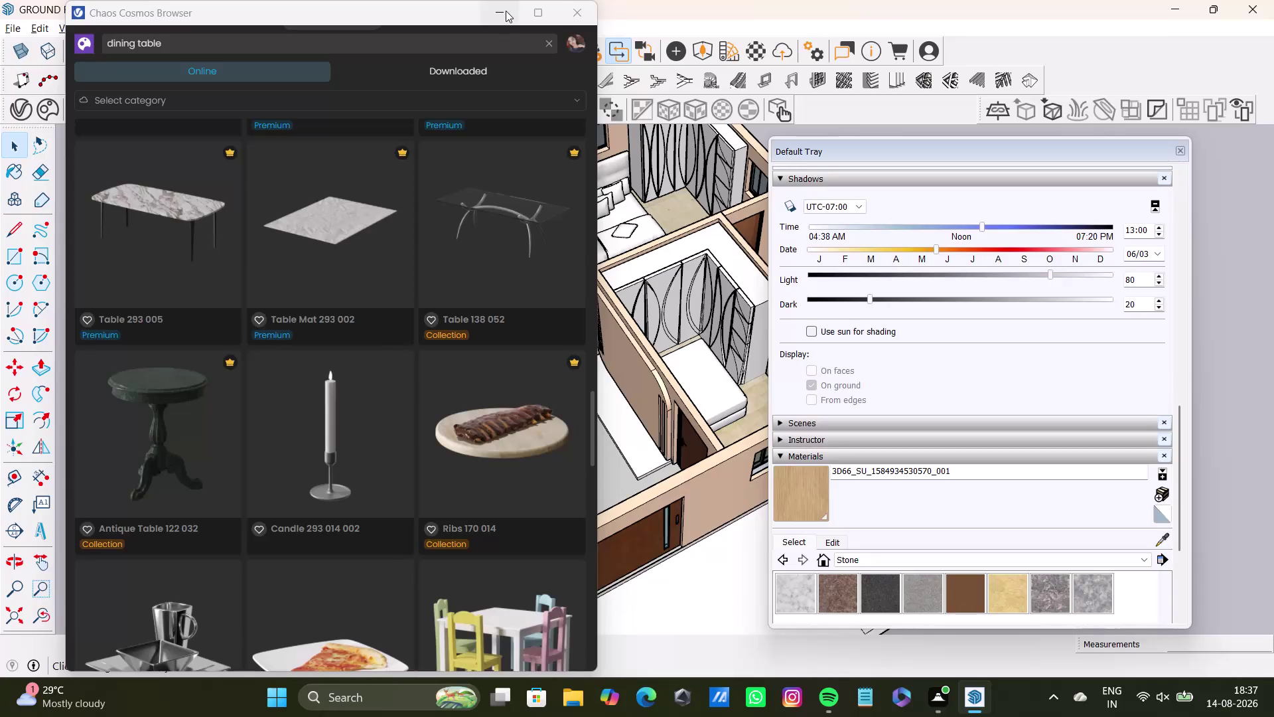
Import Component_1 from Downloads into the house model, accepting the version warning.
click(507, 13)
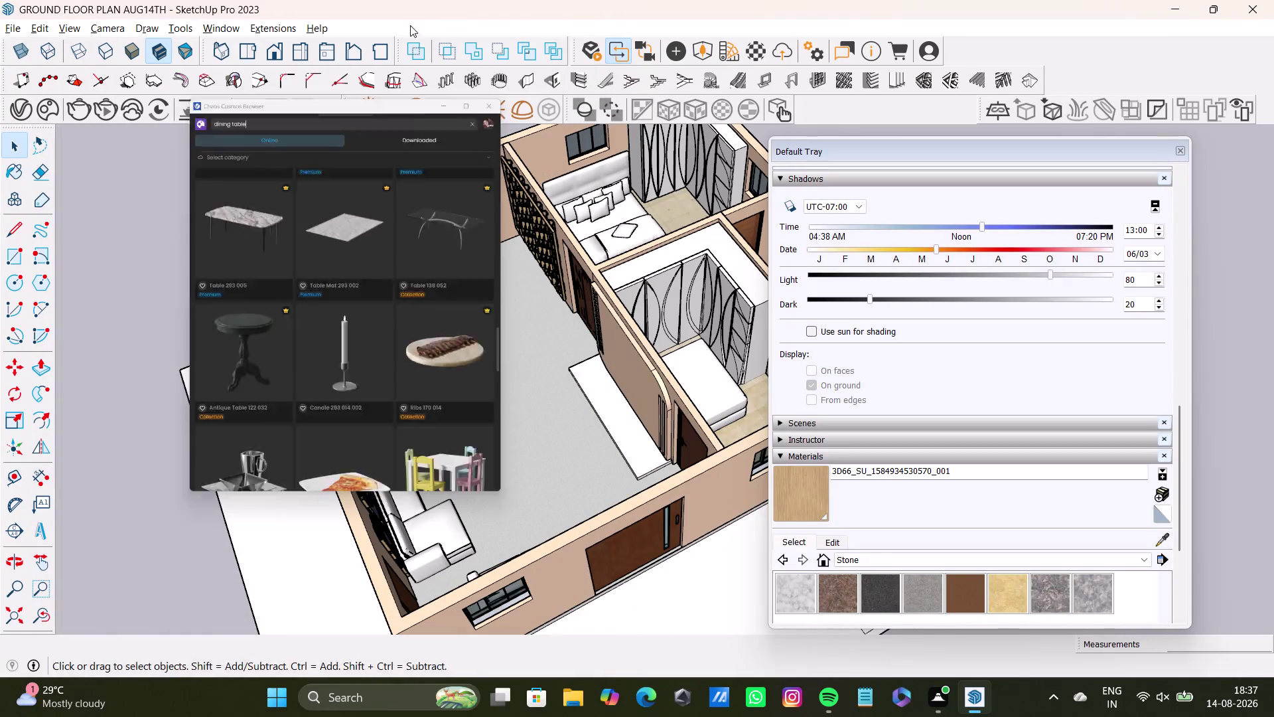
click(19, 30)
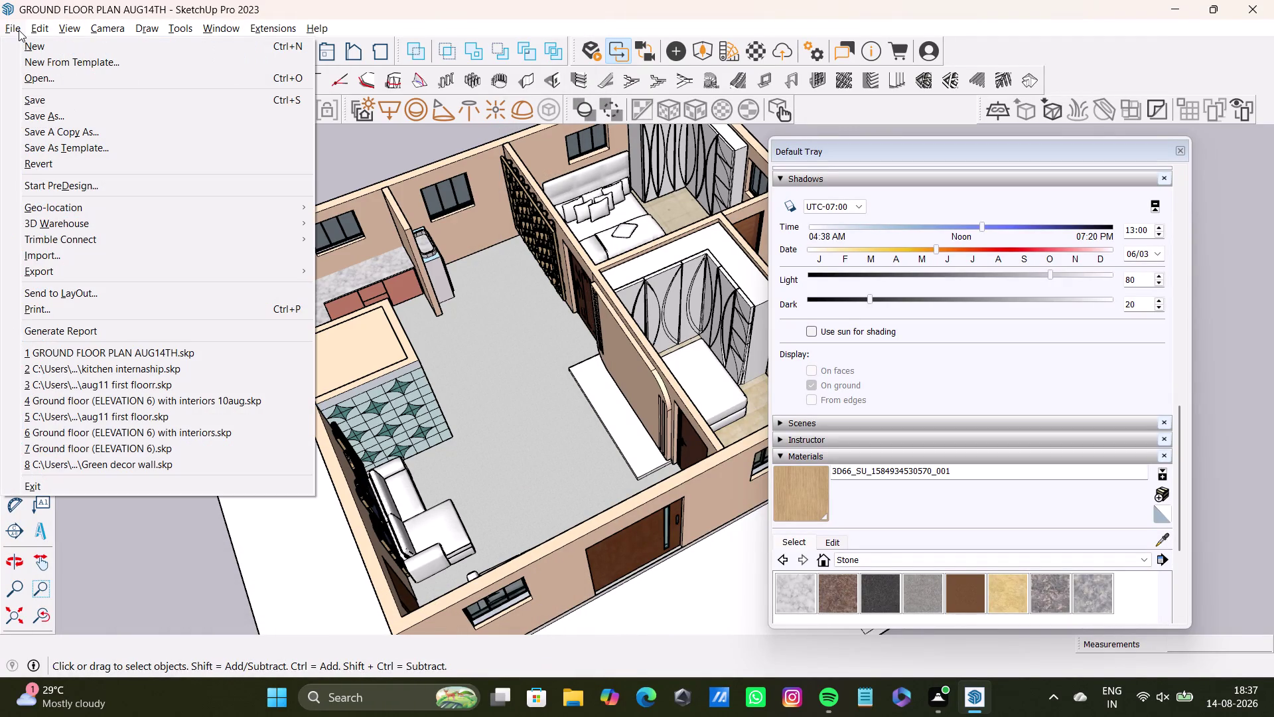
click(106, 256)
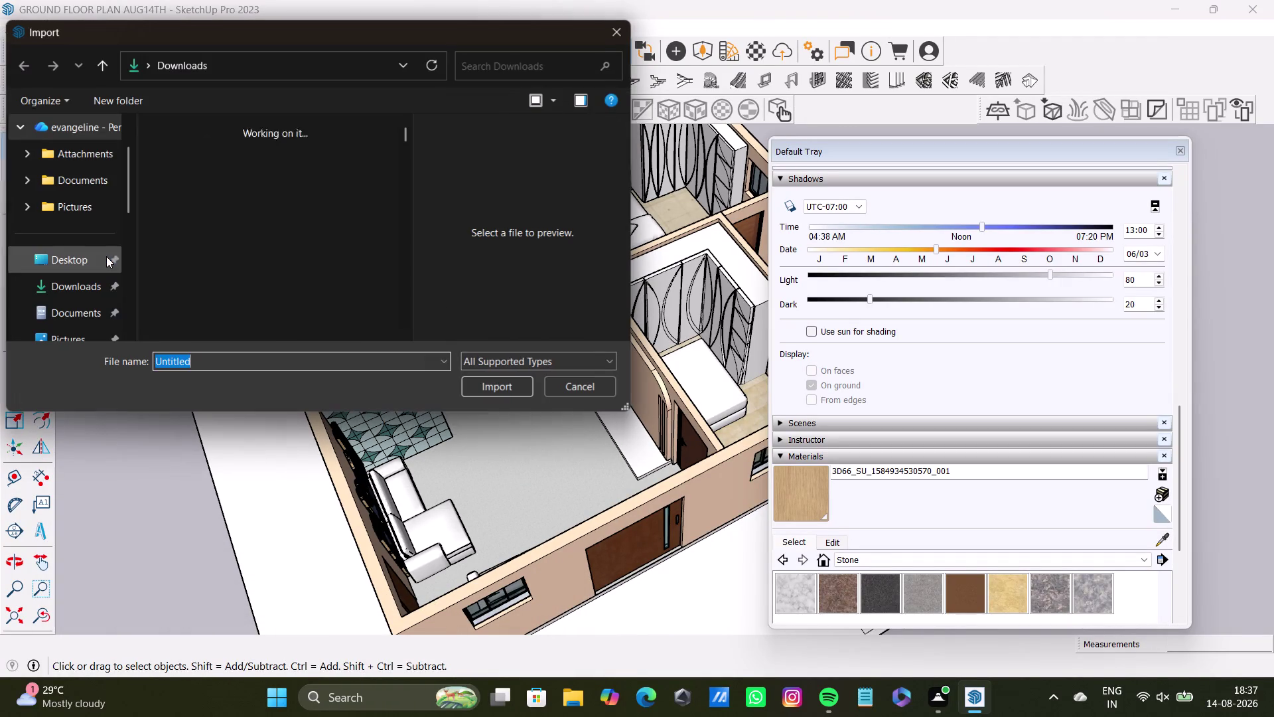
click(198, 205)
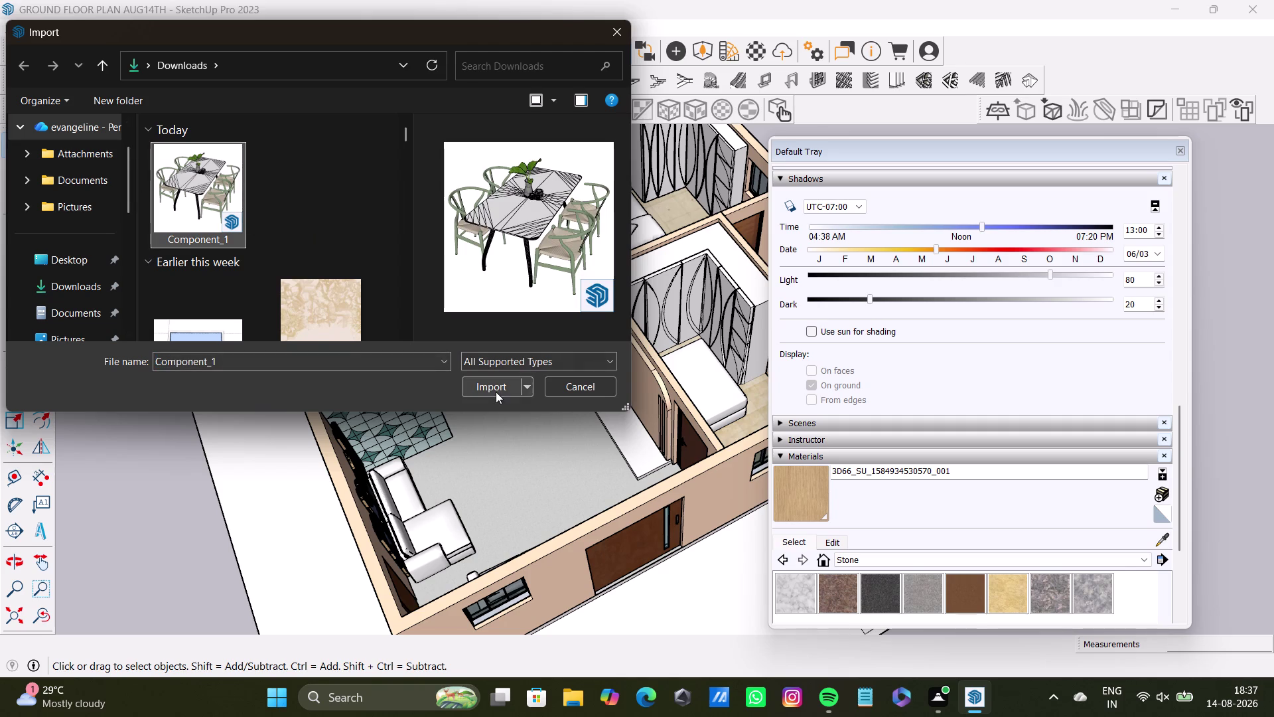
click(496, 391)
scroll(up, 3)
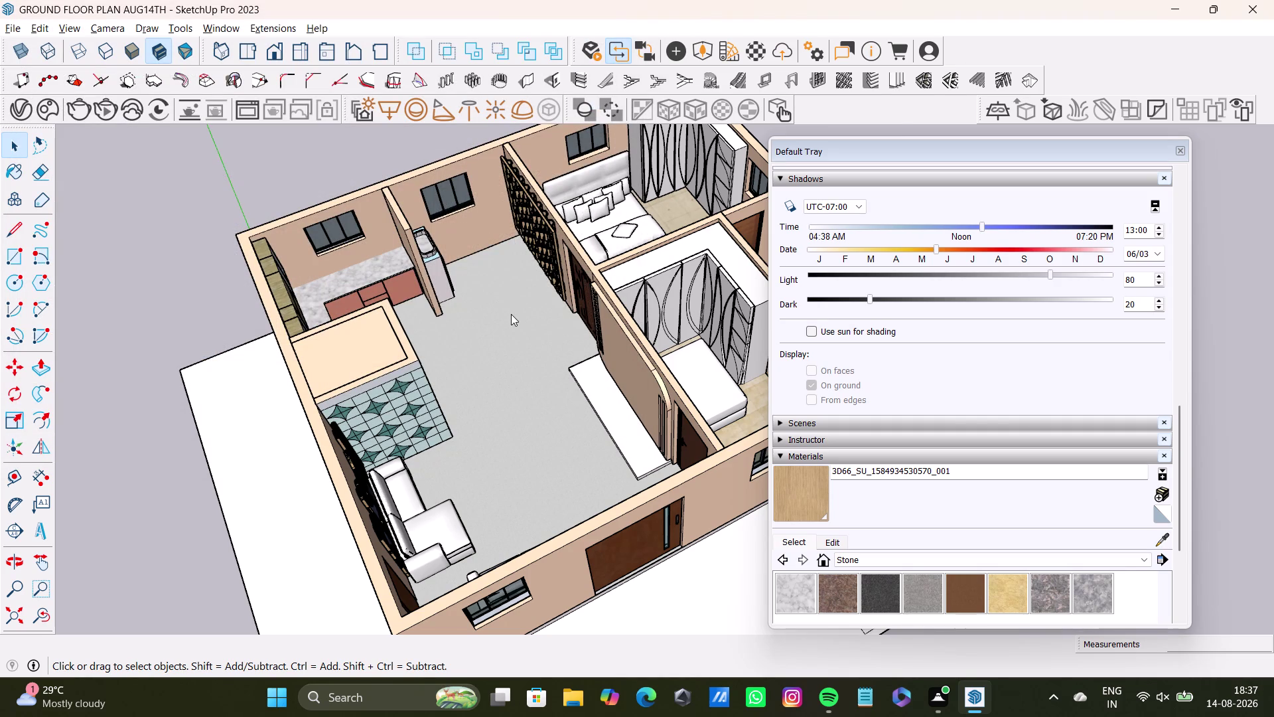
scroll(up, 3)
click(750, 397)
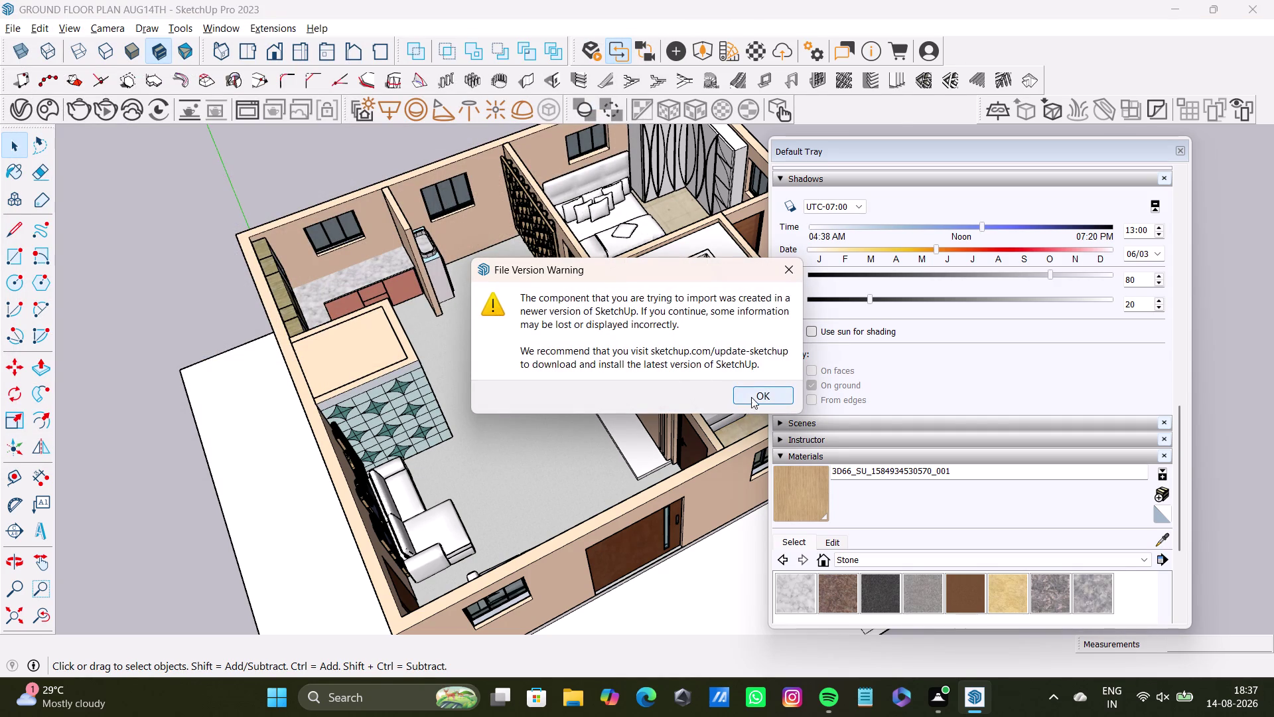
scroll(up, 3)
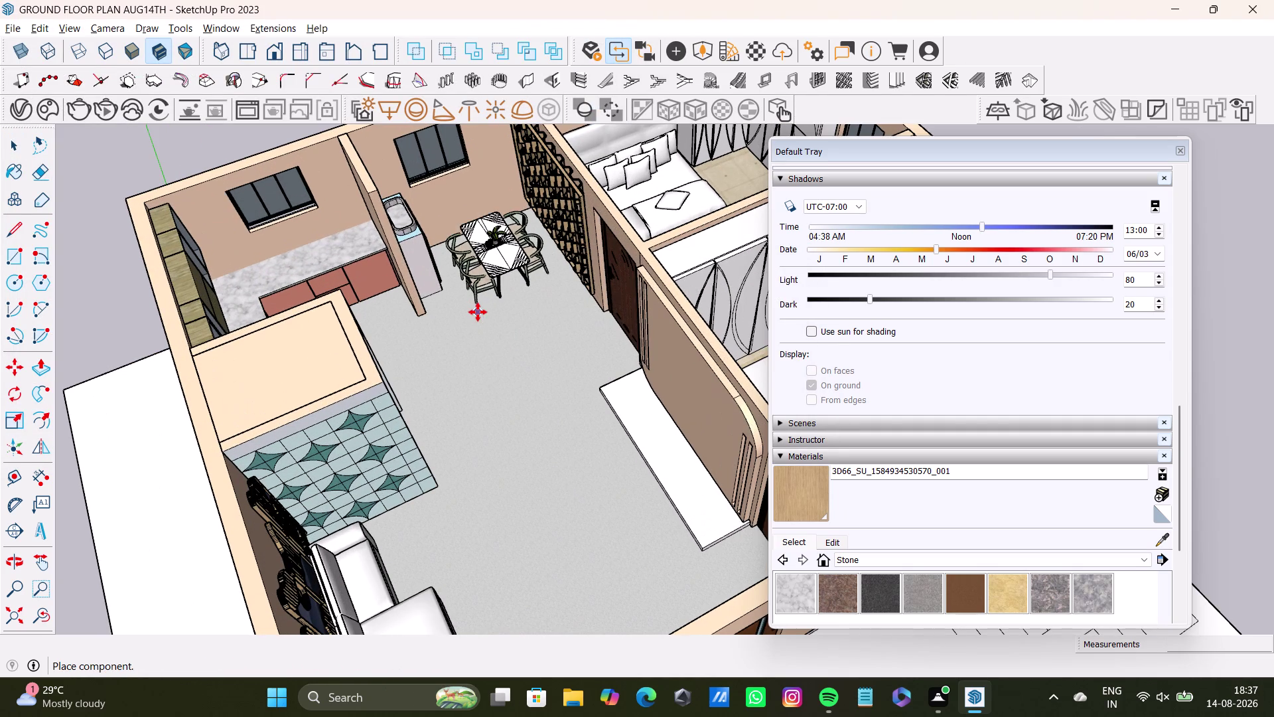
Drop the imported dining set onto the floor near the kitchen and orbit closer.
click(475, 308)
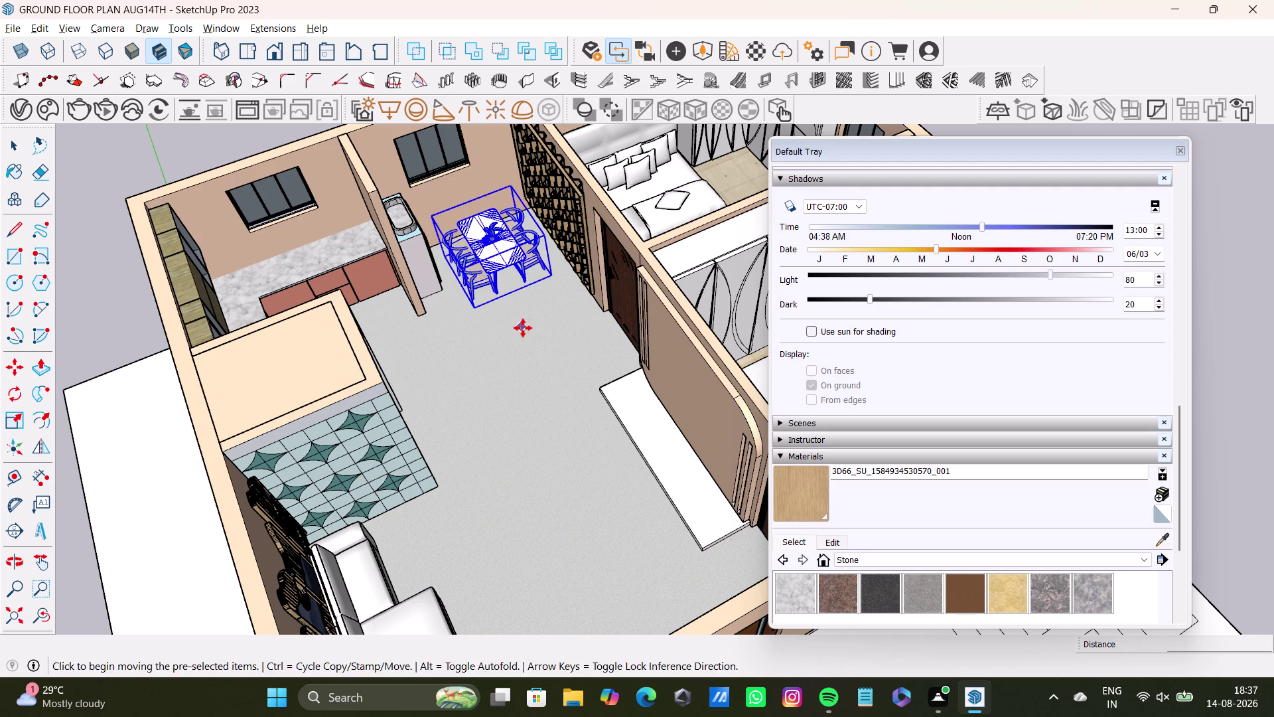
key(space)
scroll(down, 3)
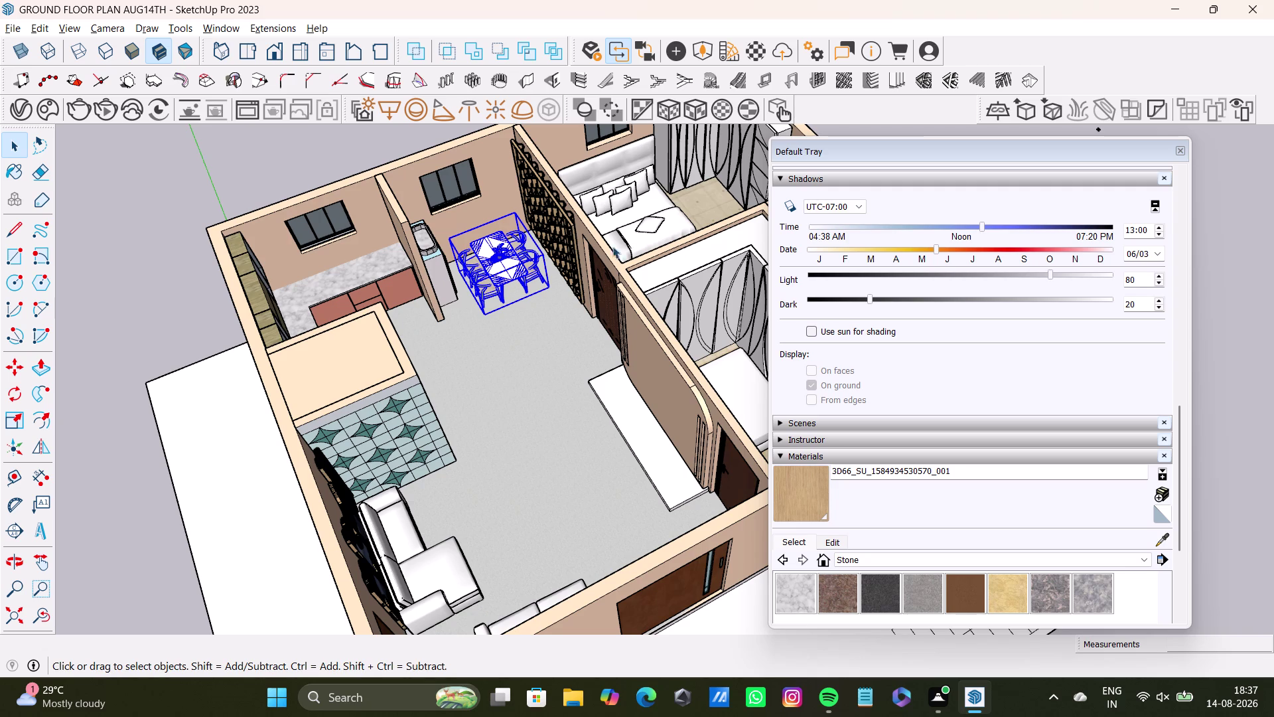
scroll(up, 3)
middle_drag(499, 293, 669, 224)
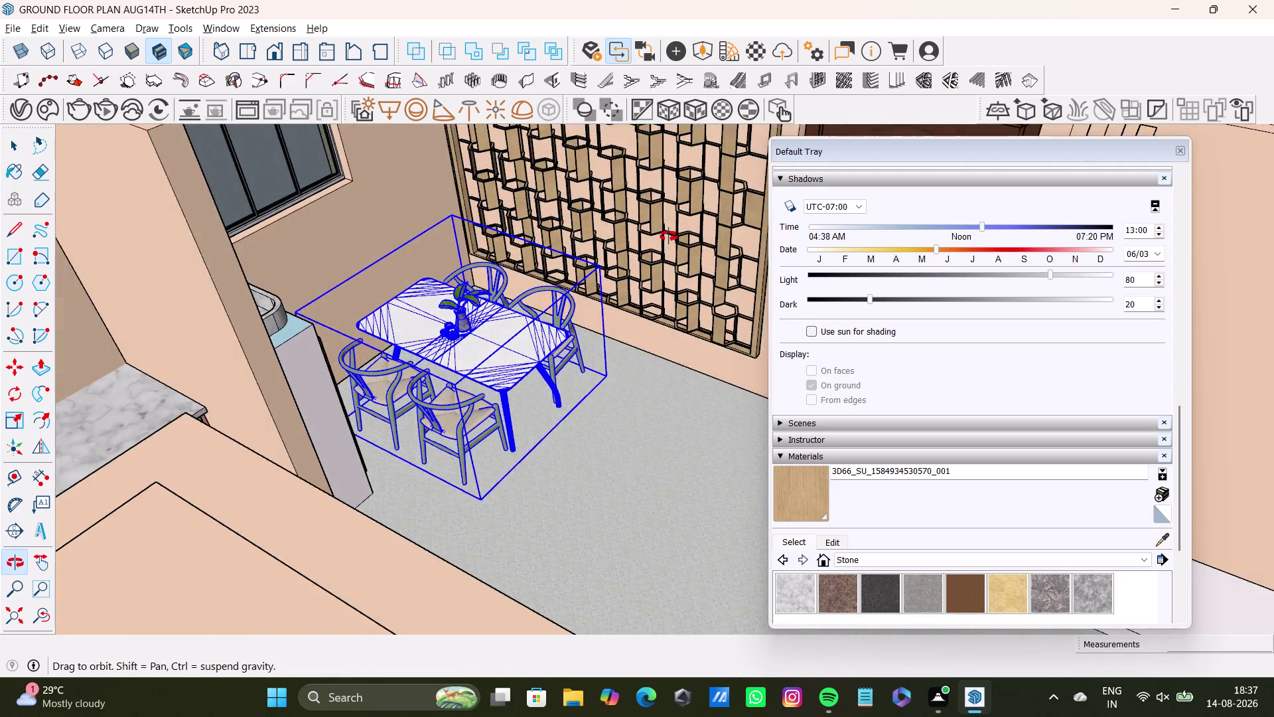
middle_drag(669, 224, 465, 202)
middle_drag(557, 267, 546, 318)
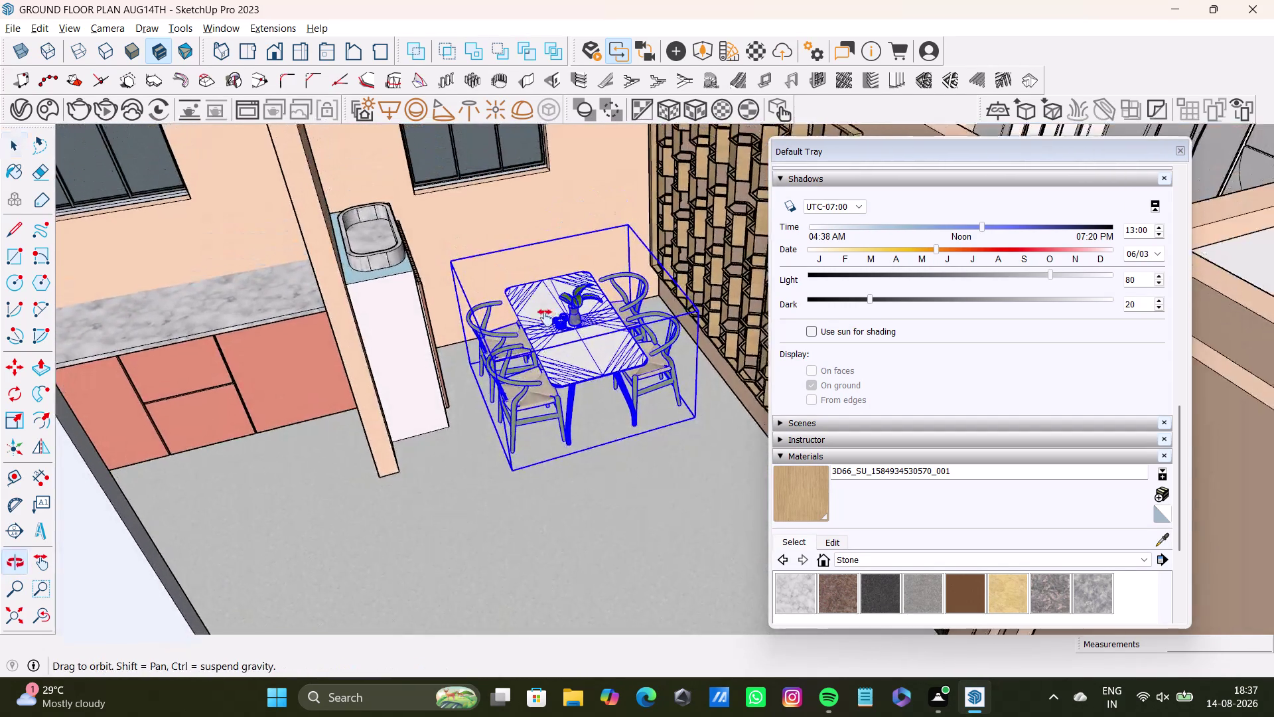
middle_drag(546, 318, 479, 357)
middle_drag(507, 399, 595, 428)
Move the dining set into the corner beside the partition and kitchen counter.
key(m)
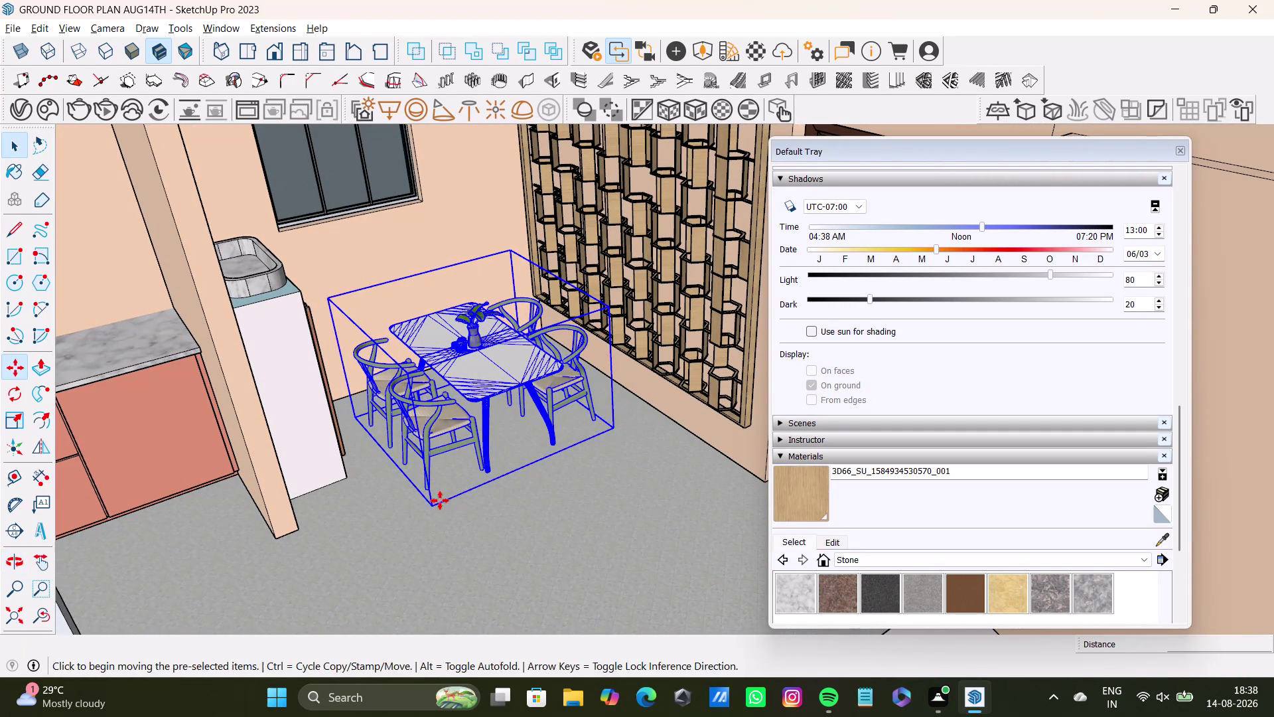
click(433, 504)
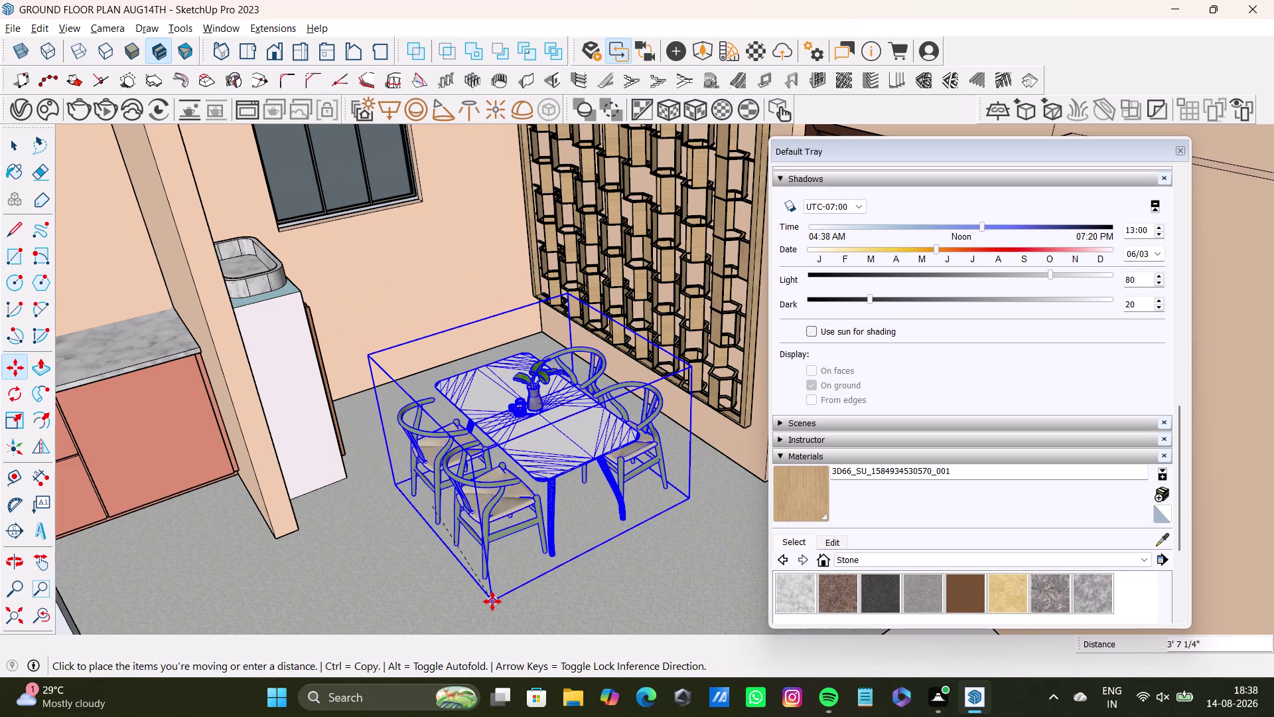
click(493, 601)
middle_drag(550, 555, 516, 432)
middle_drag(516, 432, 556, 540)
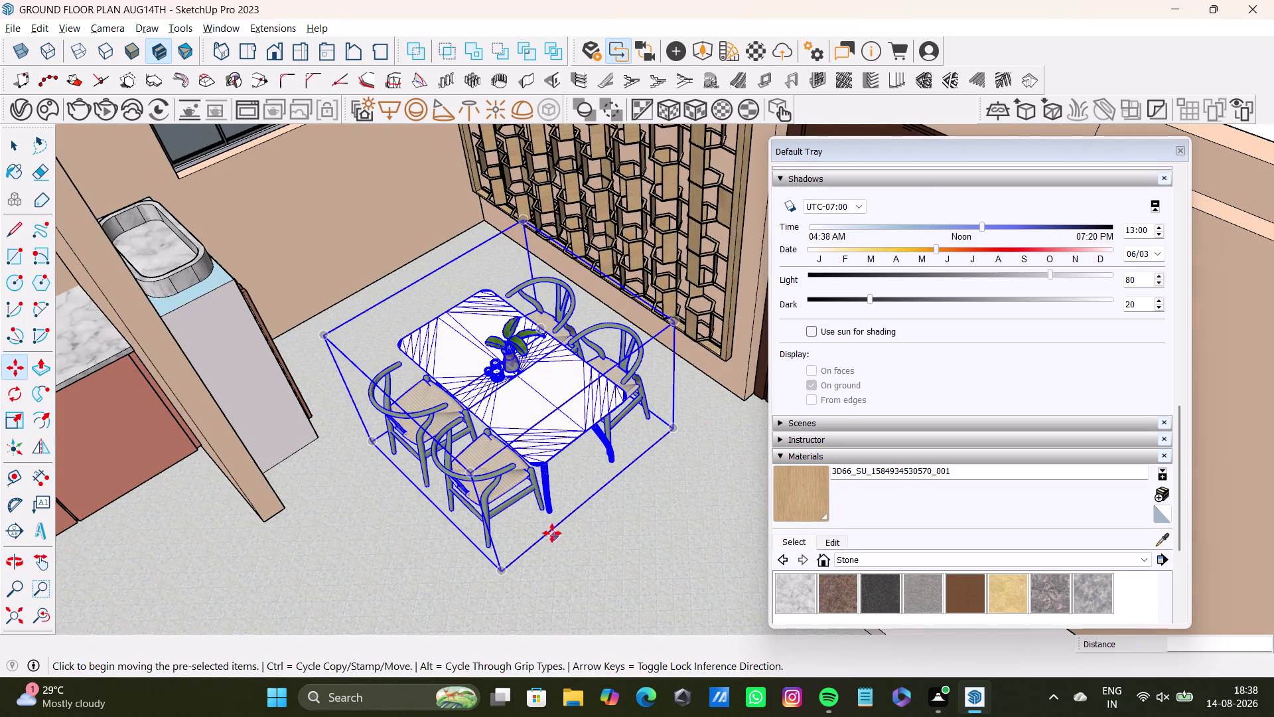
Scale the dining set up to about 1.40 and make it taller.
key(s)
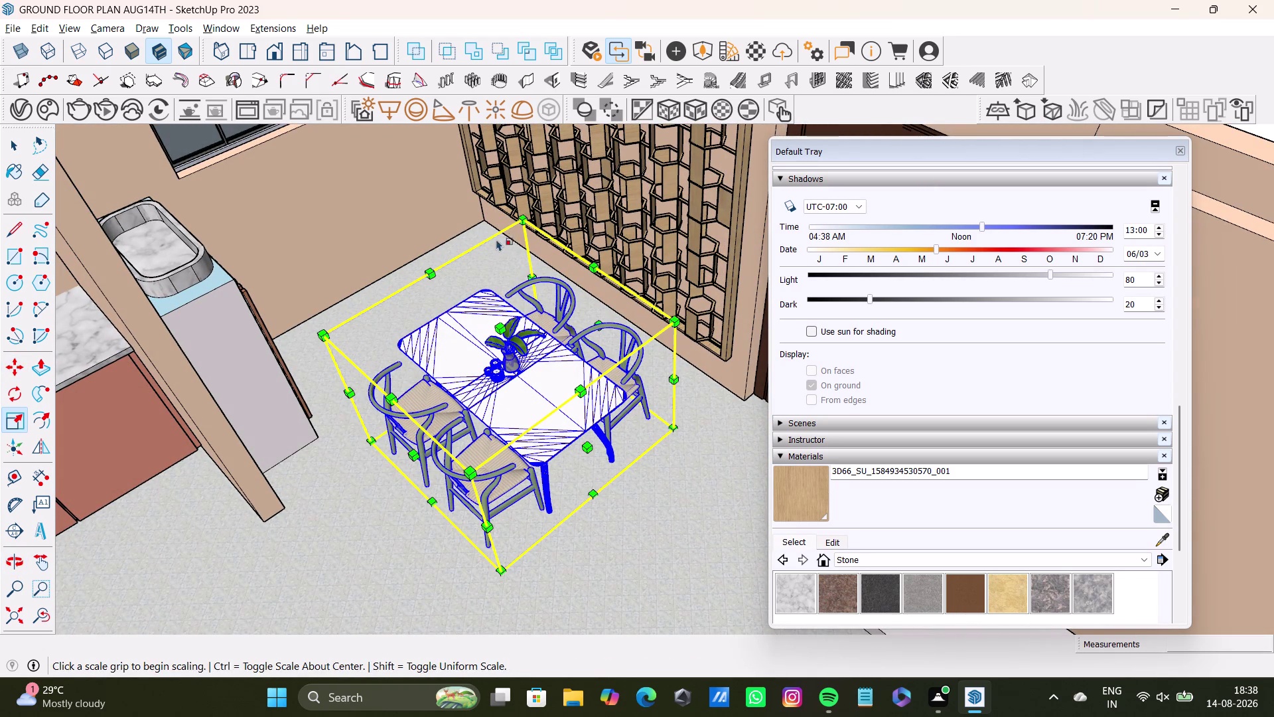
drag(520, 216, 470, 110)
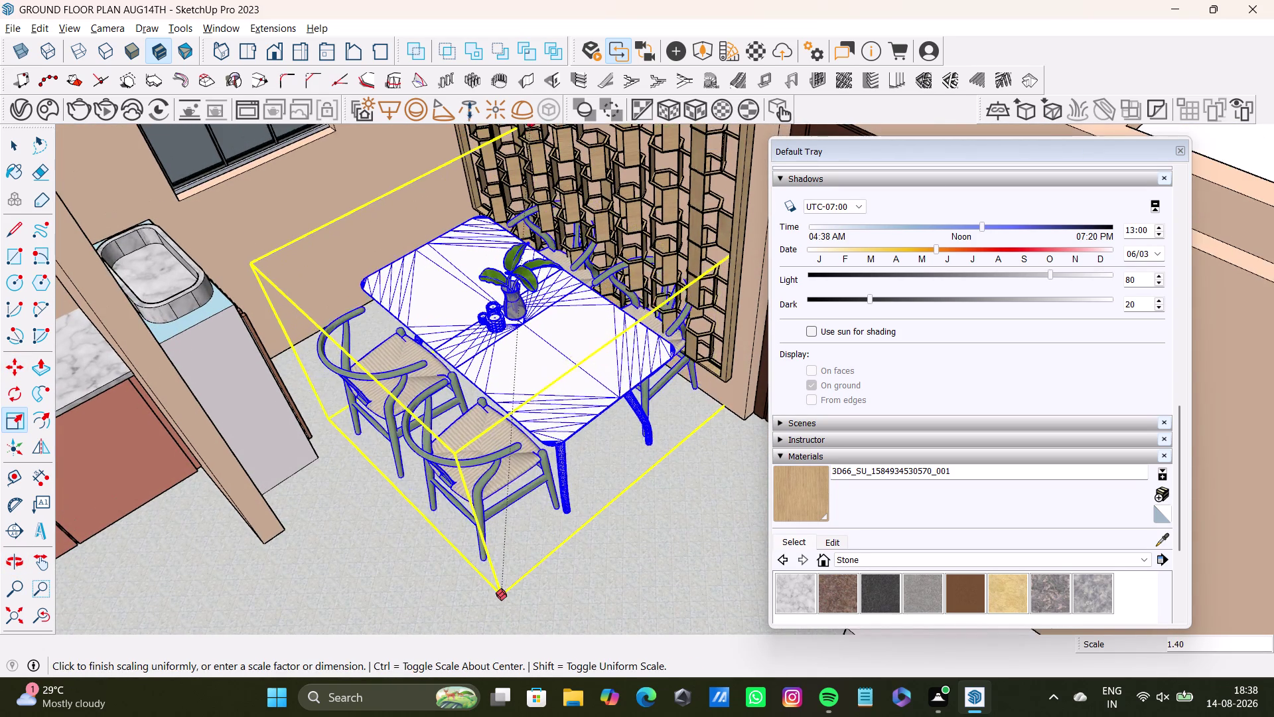
drag(470, 110, 465, 258)
drag(499, 405, 489, 362)
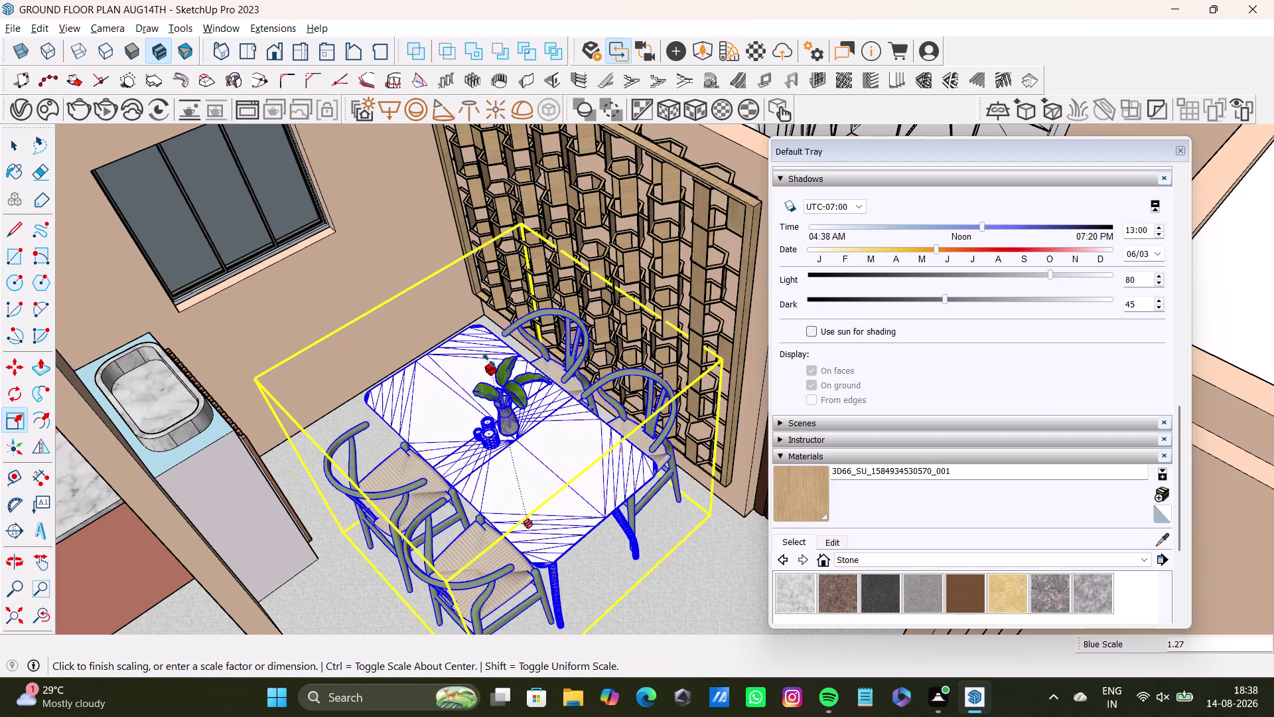
drag(489, 362, 483, 345)
Orbit to the side of the dining set and stretch it wider.
middle_drag(492, 409, 367, 305)
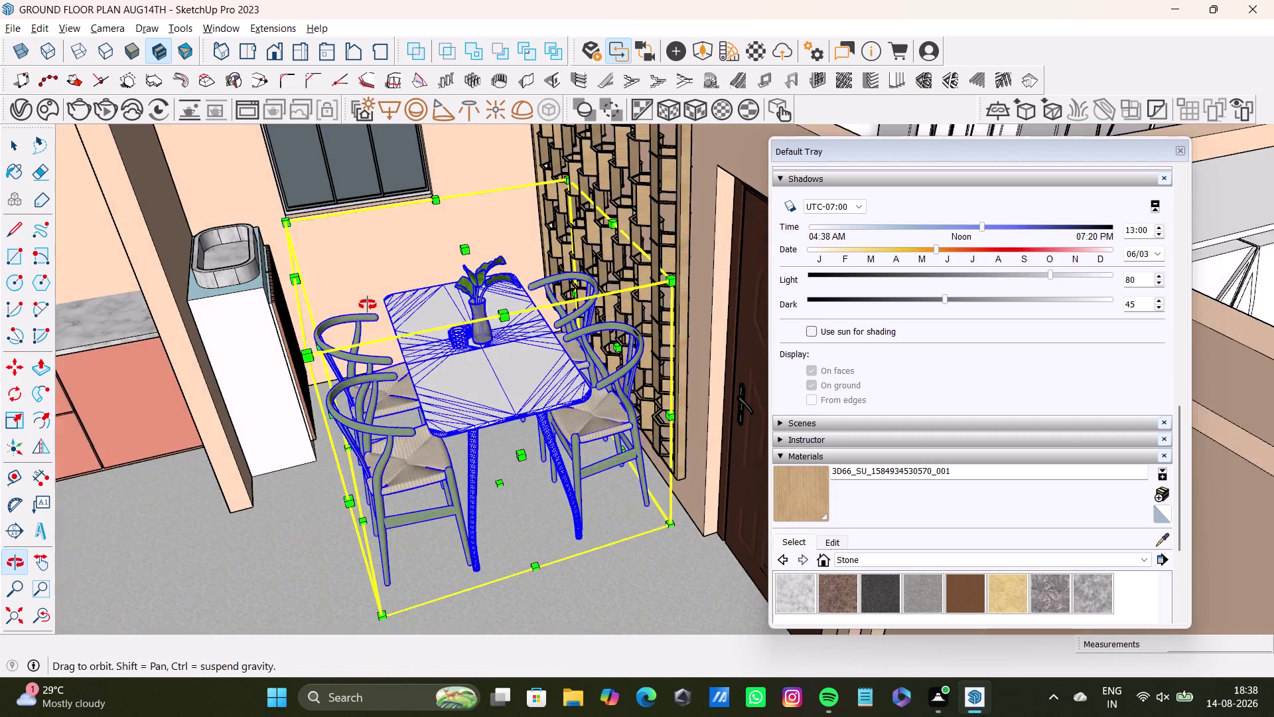
middle_drag(368, 305, 695, 458)
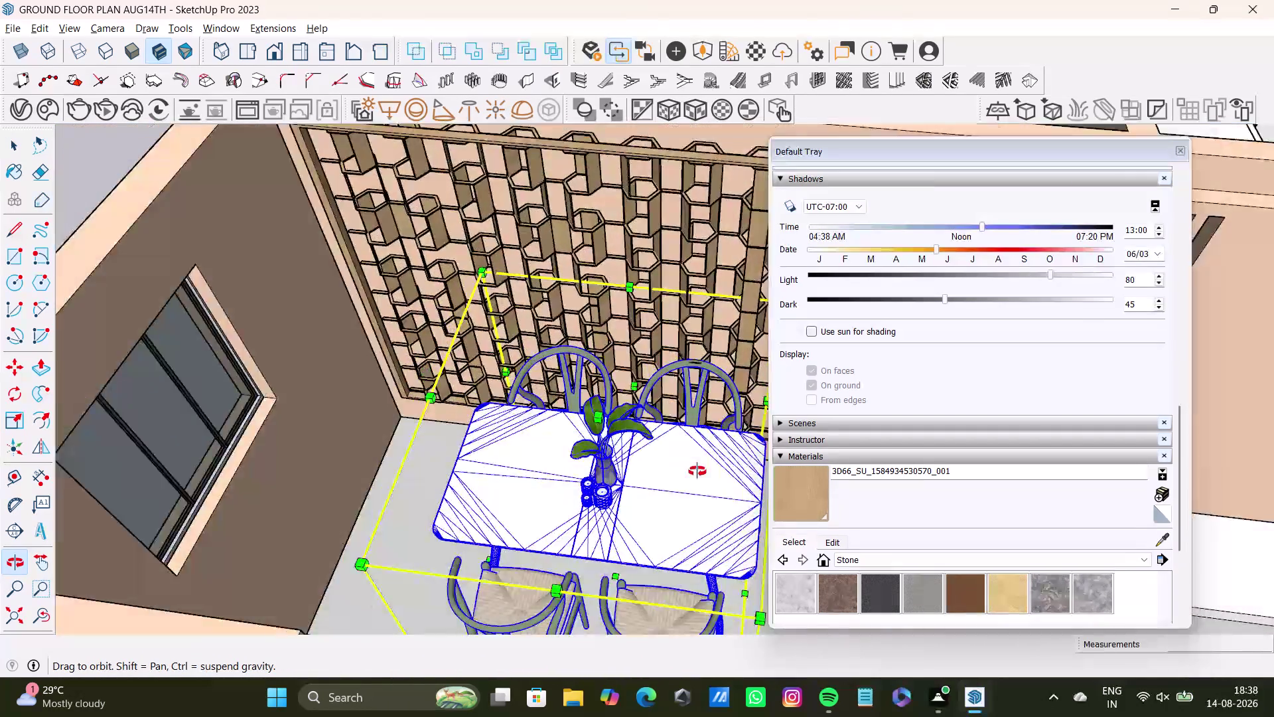
middle_drag(695, 458, 697, 478)
middle_drag(648, 501, 597, 393)
middle_drag(588, 444, 699, 447)
middle_drag(551, 489, 557, 479)
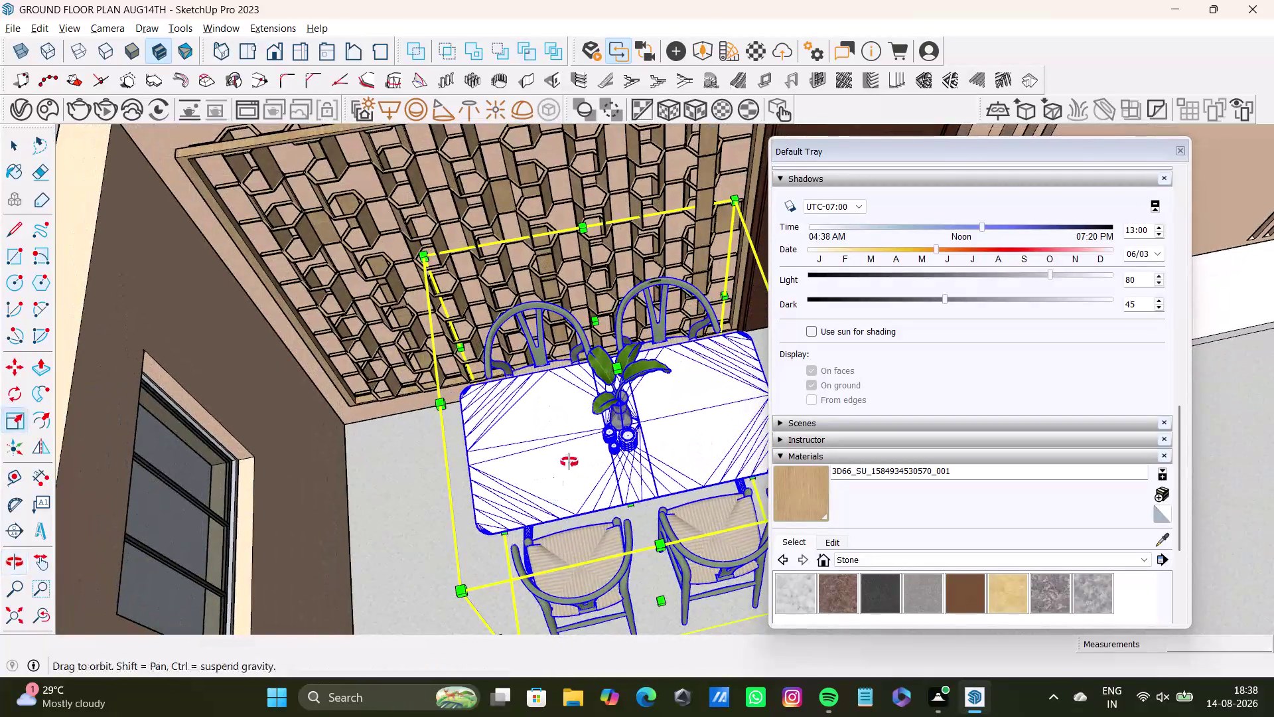
middle_drag(557, 479, 609, 413)
middle_drag(534, 420, 633, 427)
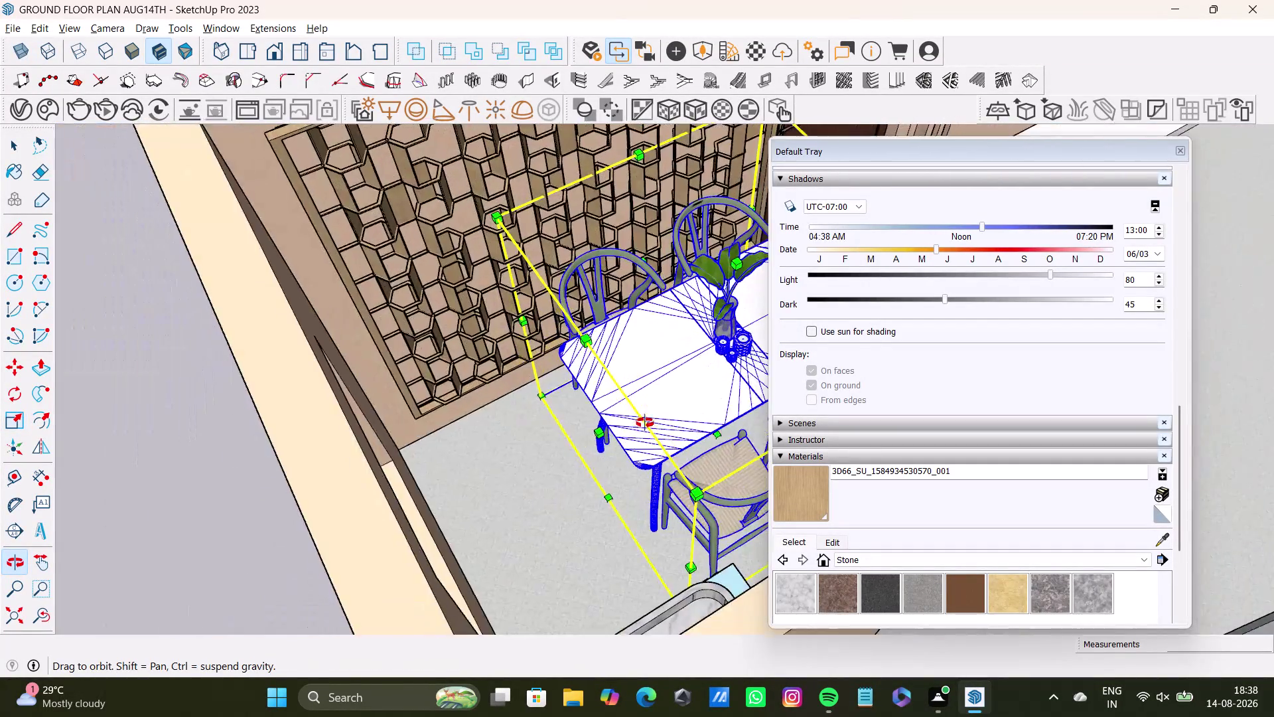
middle_drag(633, 426, 661, 414)
drag(635, 420, 605, 430)
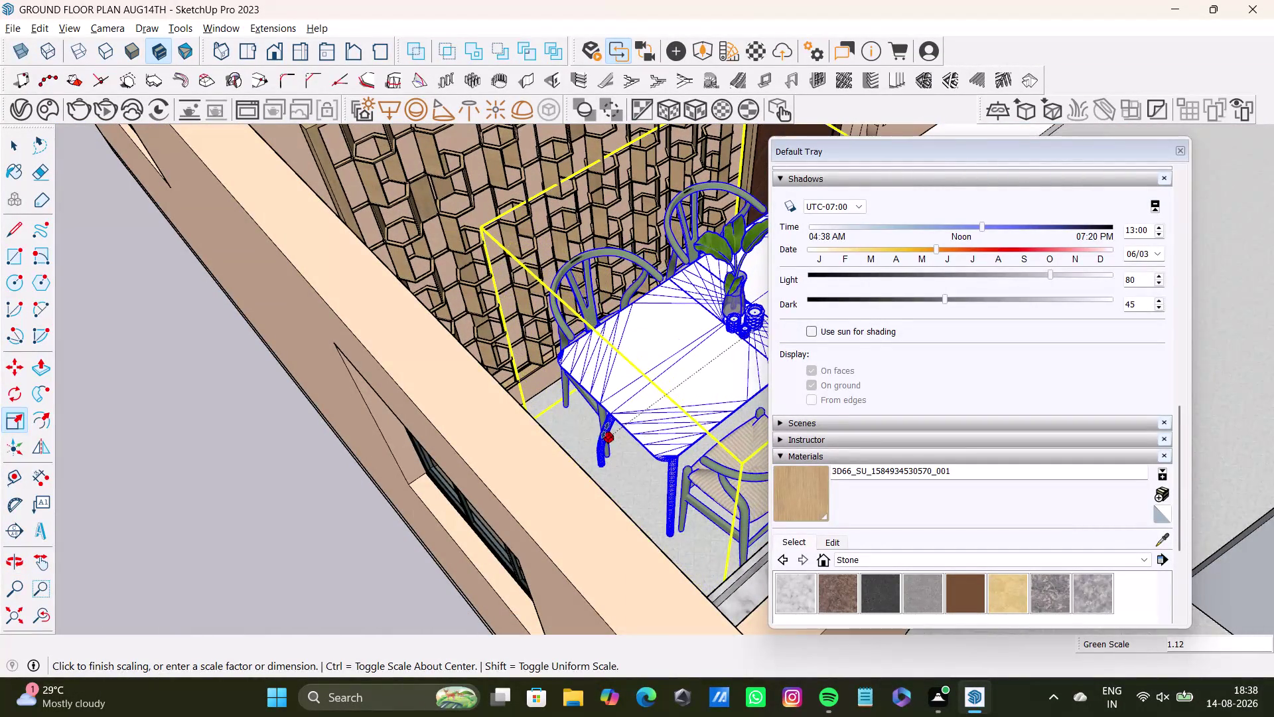
Move the dining set into its final spot beside the partition and counter, then deselect.
middle_drag(617, 423, 343, 490)
middle_drag(447, 462, 191, 522)
middle_drag(319, 414, 240, 572)
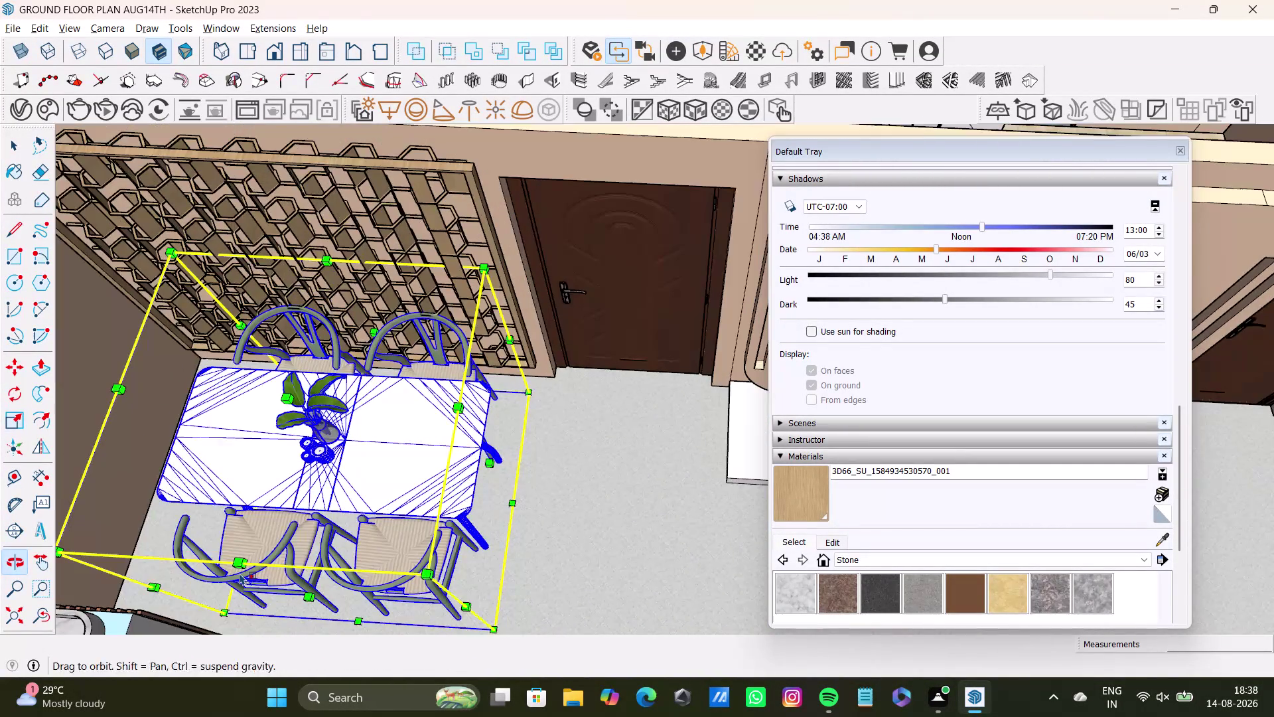
middle_drag(465, 537, 269, 531)
key(m)
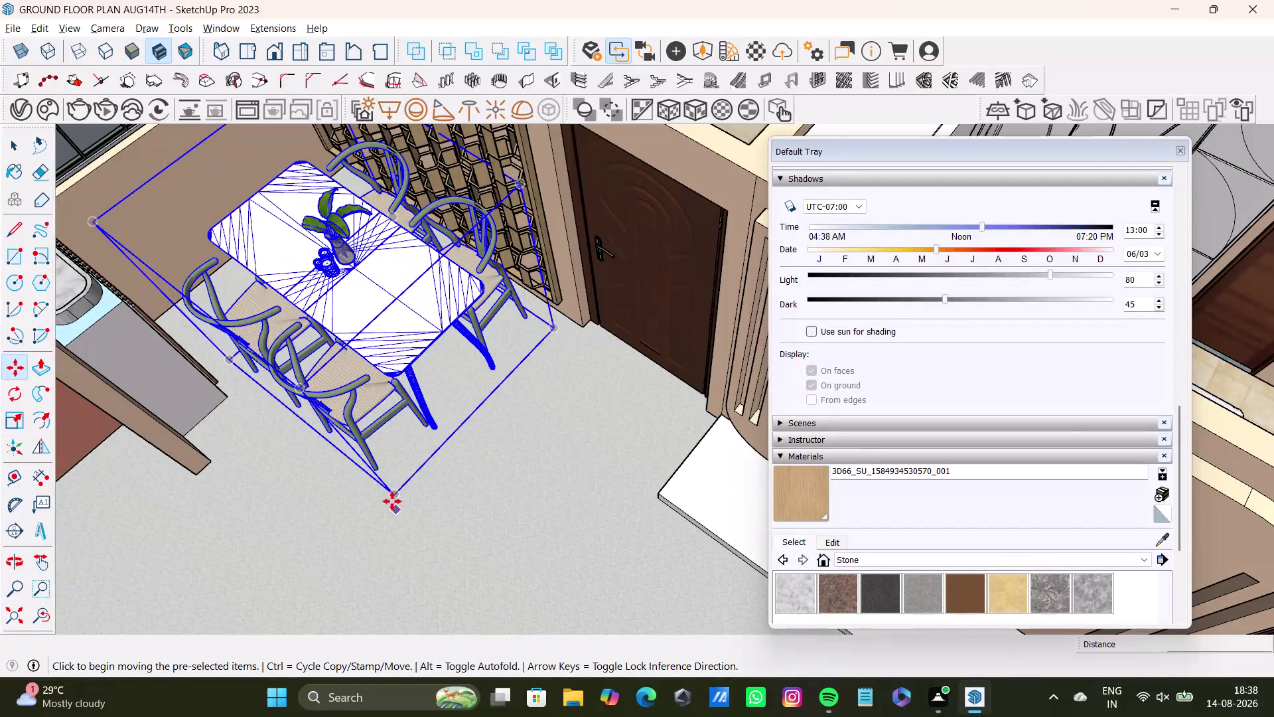
click(393, 497)
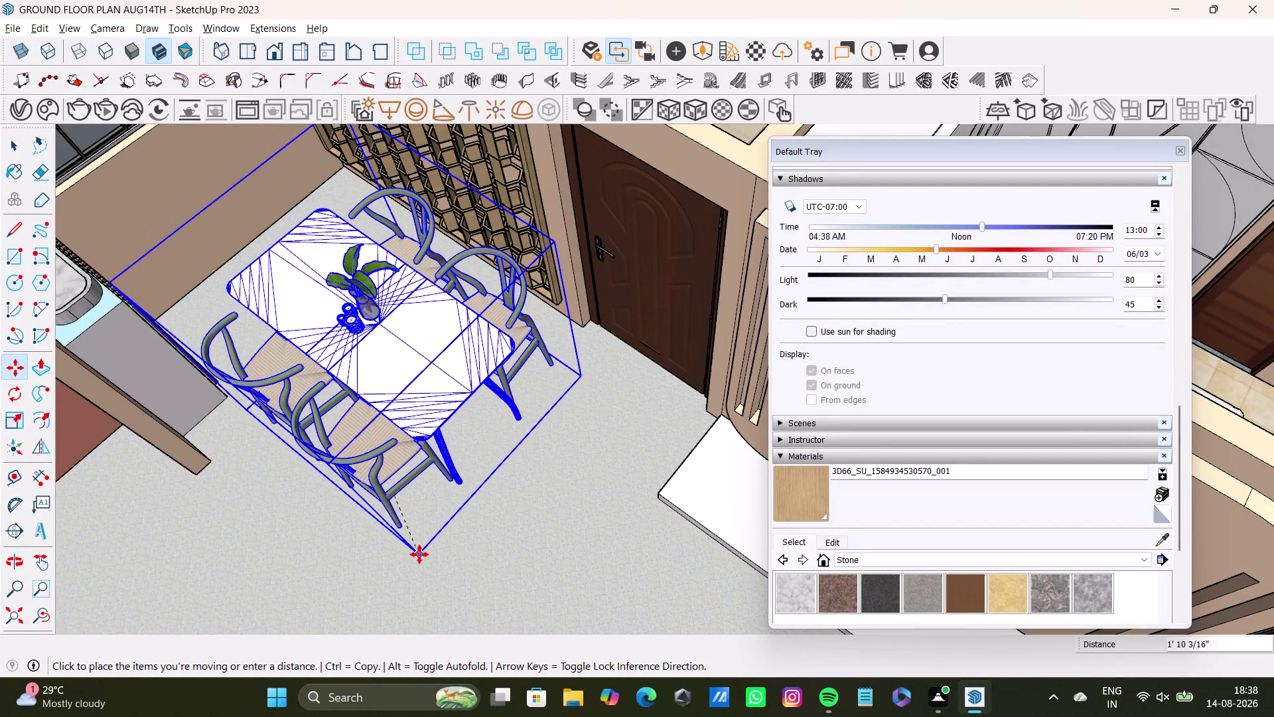
click(414, 544)
key(space)
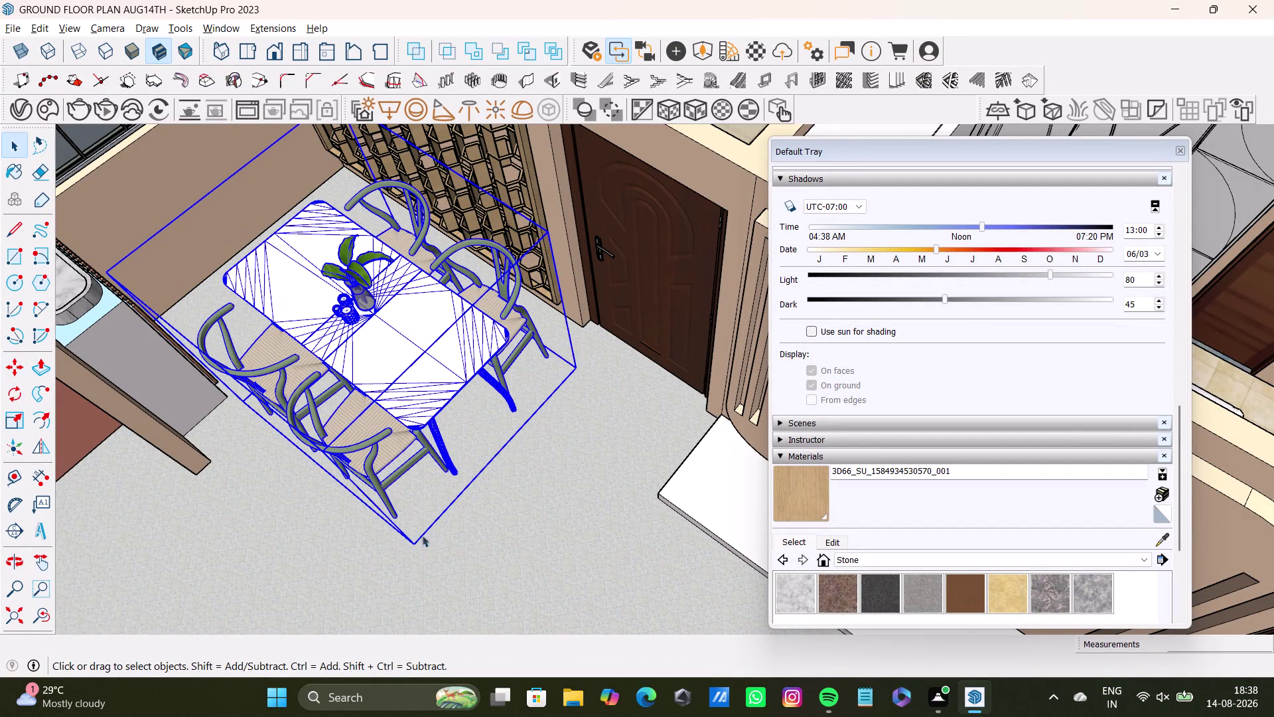
click(529, 536)
scroll(down, 3)
Orbit over the dining area and select the dining table set.
middle_drag(499, 521, 390, 356)
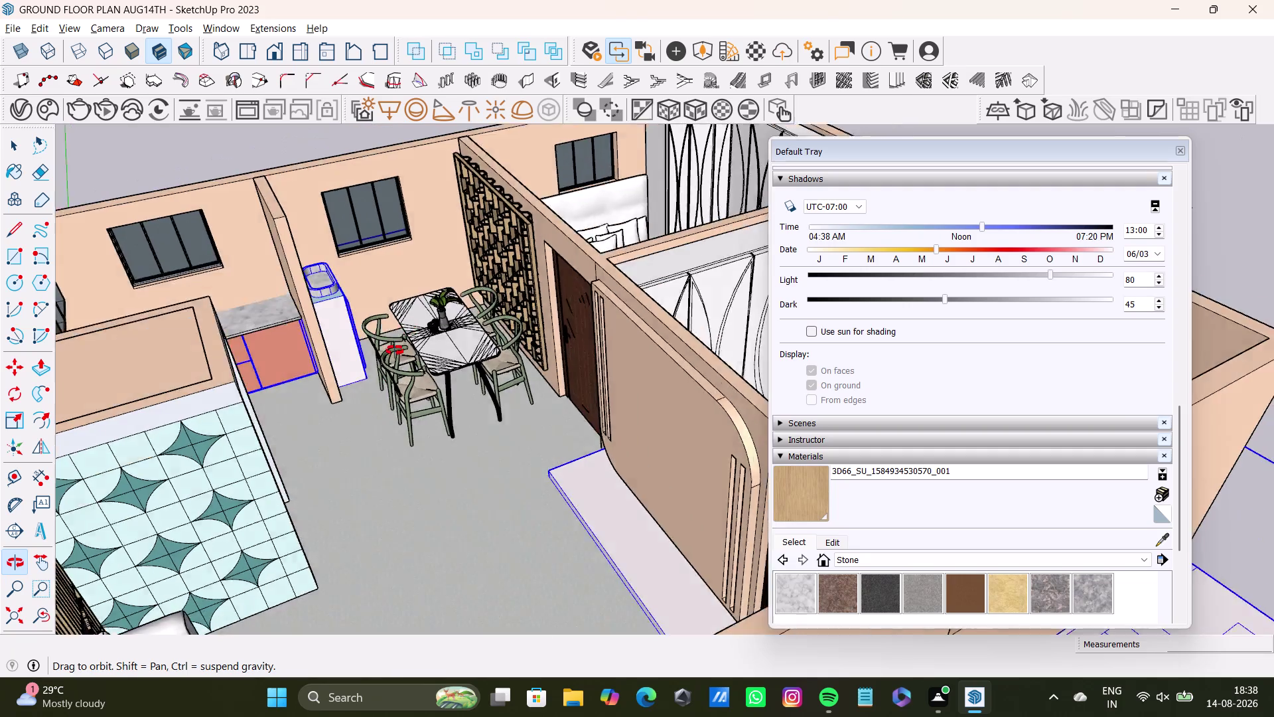
middle_drag(390, 356, 416, 332)
middle_drag(445, 409, 606, 434)
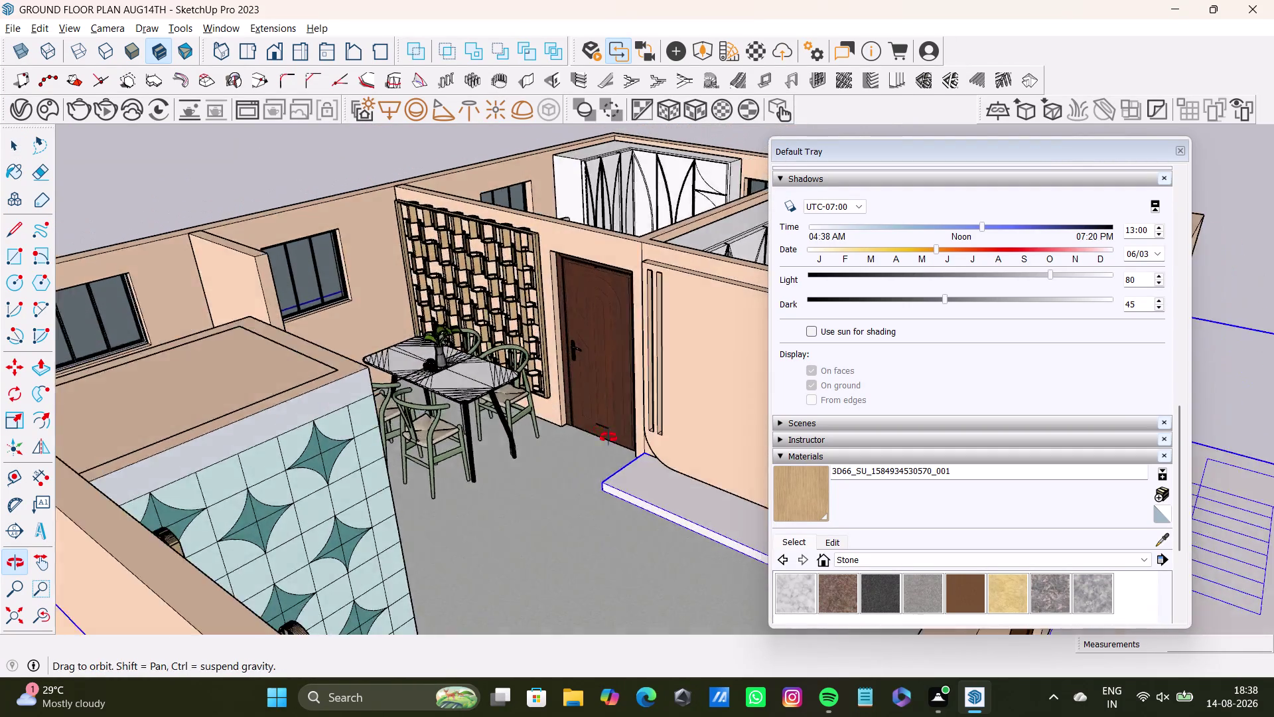
middle_drag(607, 434, 649, 510)
middle_drag(534, 502, 487, 510)
click(232, 236)
key(space)
click(233, 236)
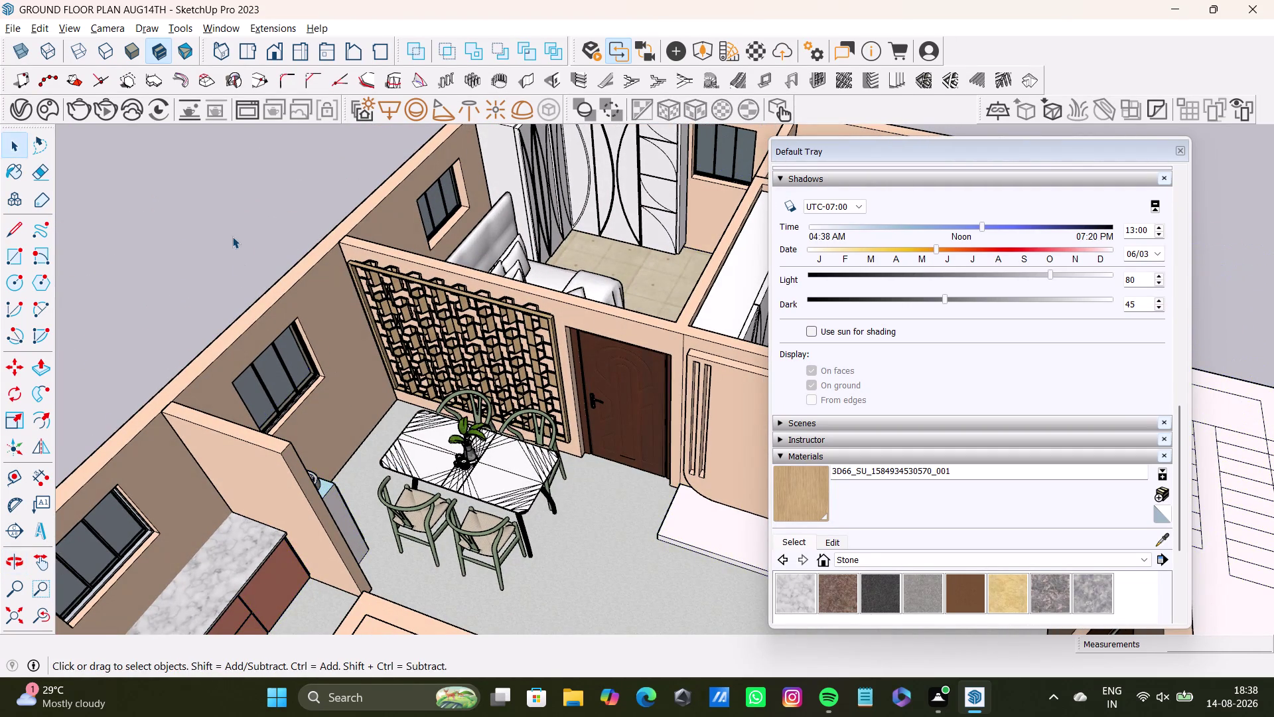
middle_drag(427, 438, 680, 462)
scroll(down, 3)
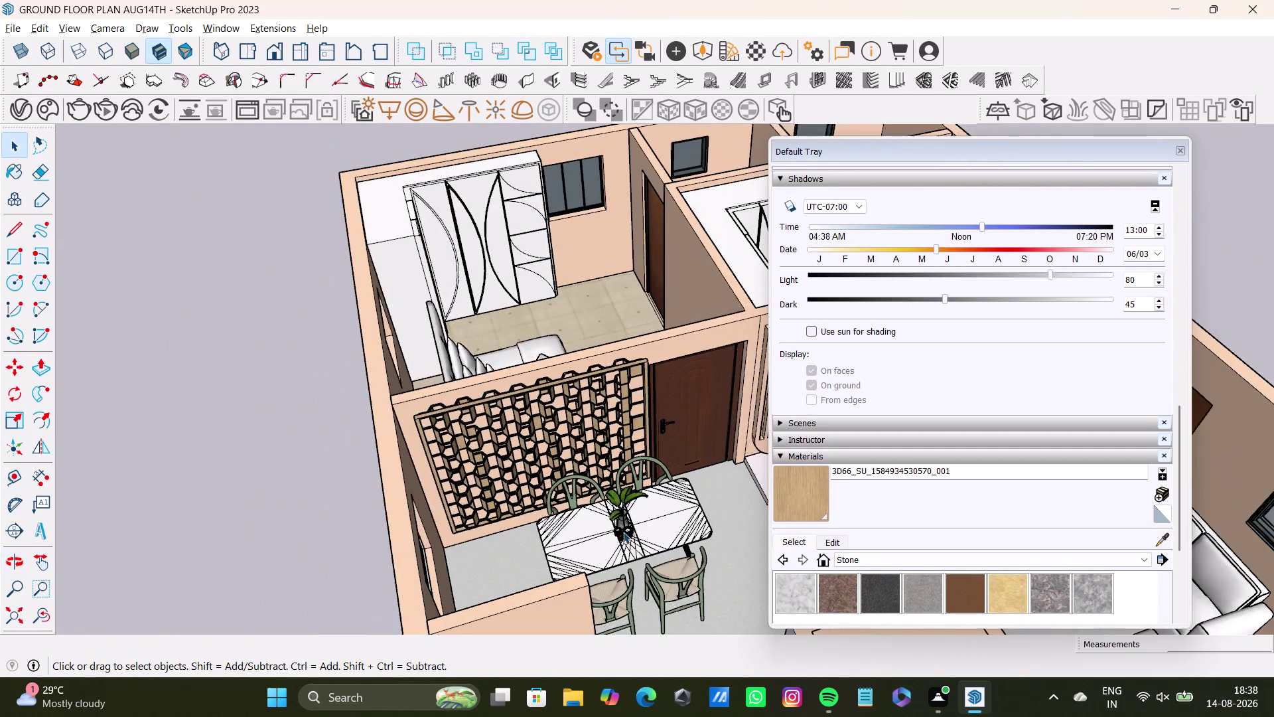
middle_drag(623, 532, 464, 505)
middle_drag(451, 513, 612, 522)
middle_drag(597, 531, 595, 444)
middle_drag(593, 536, 661, 511)
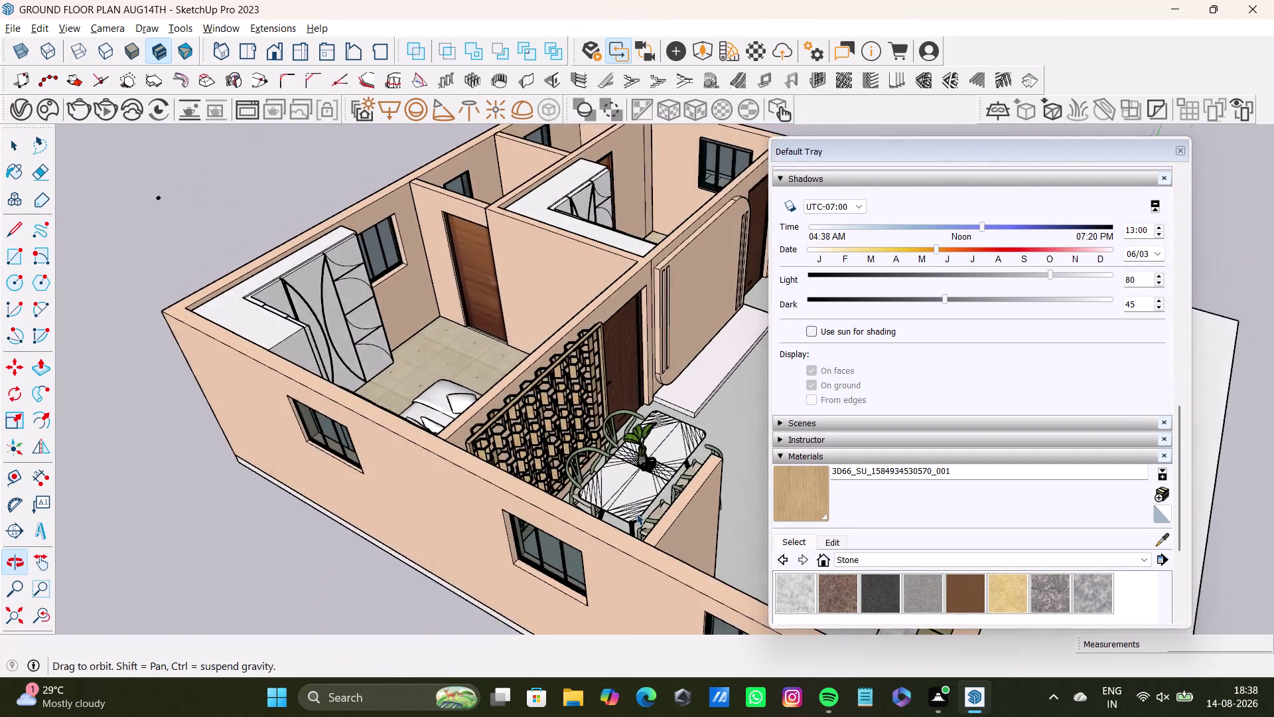
scroll(up, 3)
middle_drag(629, 508, 540, 575)
scroll(up, 3)
middle_drag(551, 514, 576, 466)
Stretch the dining table set to Green Scale 1.06.
key(s)
key(s)
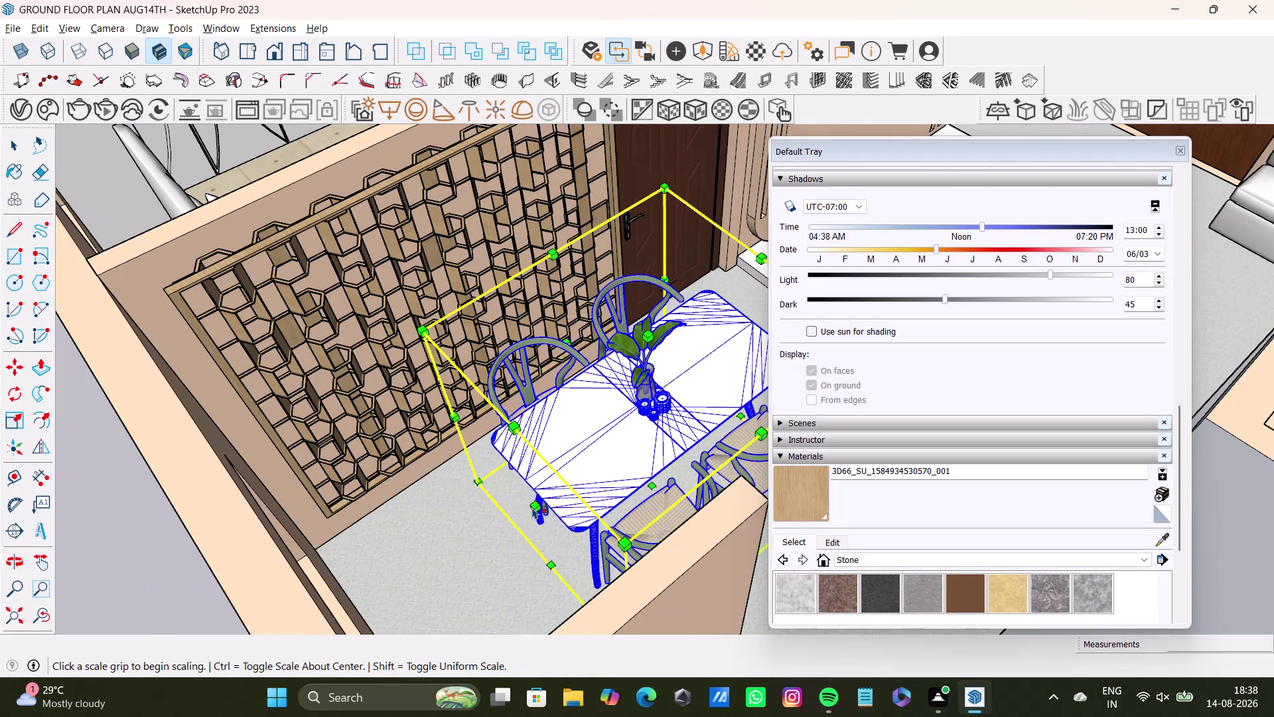
drag(533, 505, 514, 508)
key(space)
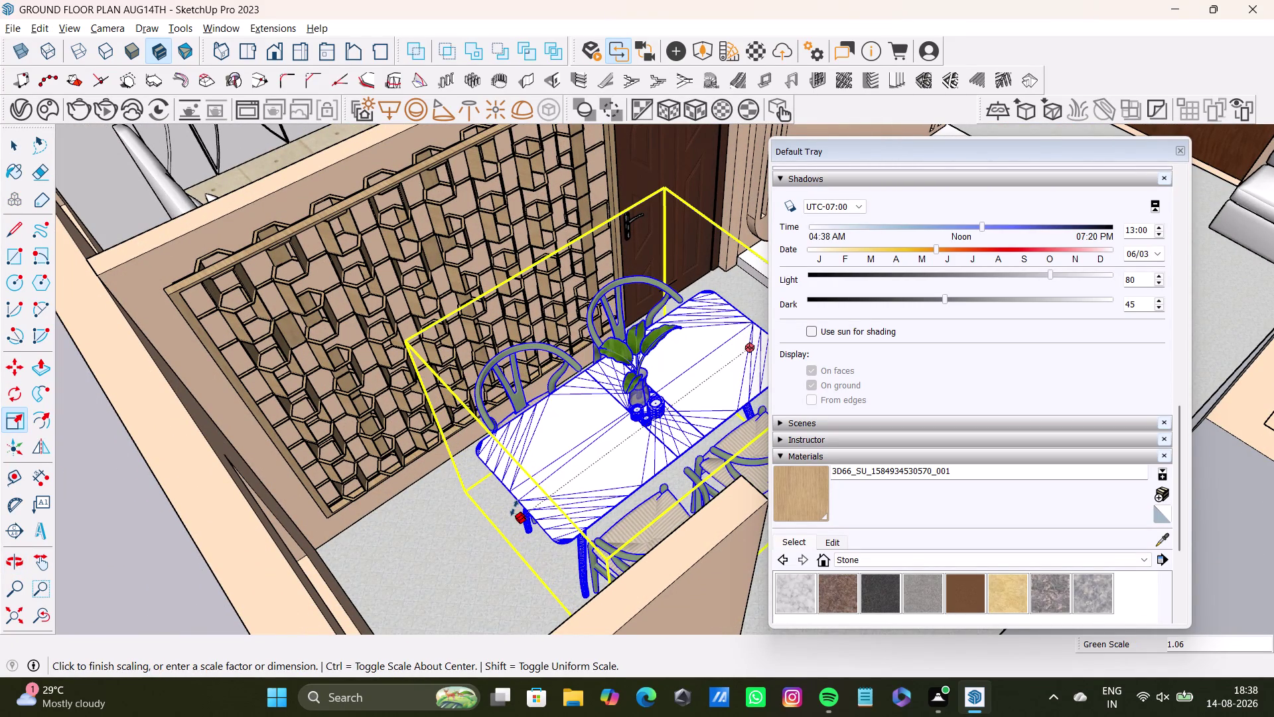
click(76, 471)
scroll(down, 3)
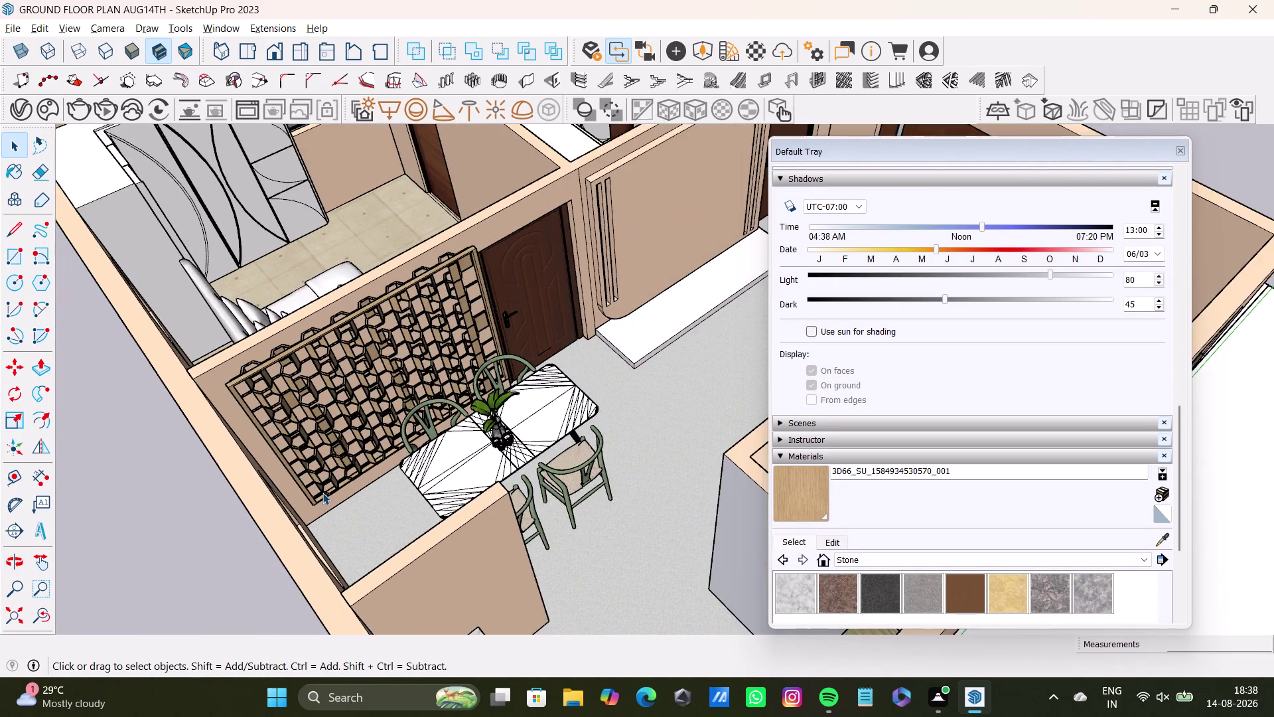
scroll(down, 3)
Orbit out over the whole floor toward the bedroom wardrobe.
middle_drag(500, 534, 216, 548)
middle_drag(429, 415, 207, 625)
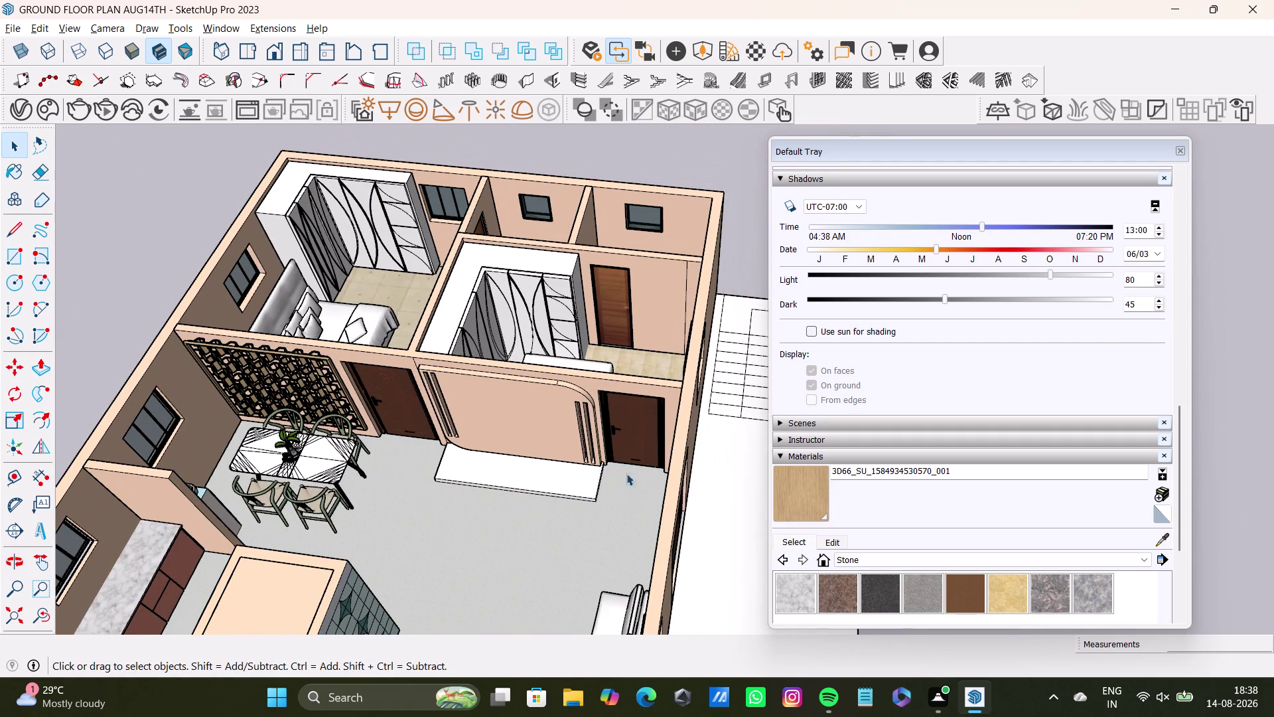
click(720, 494)
key(space)
click(726, 486)
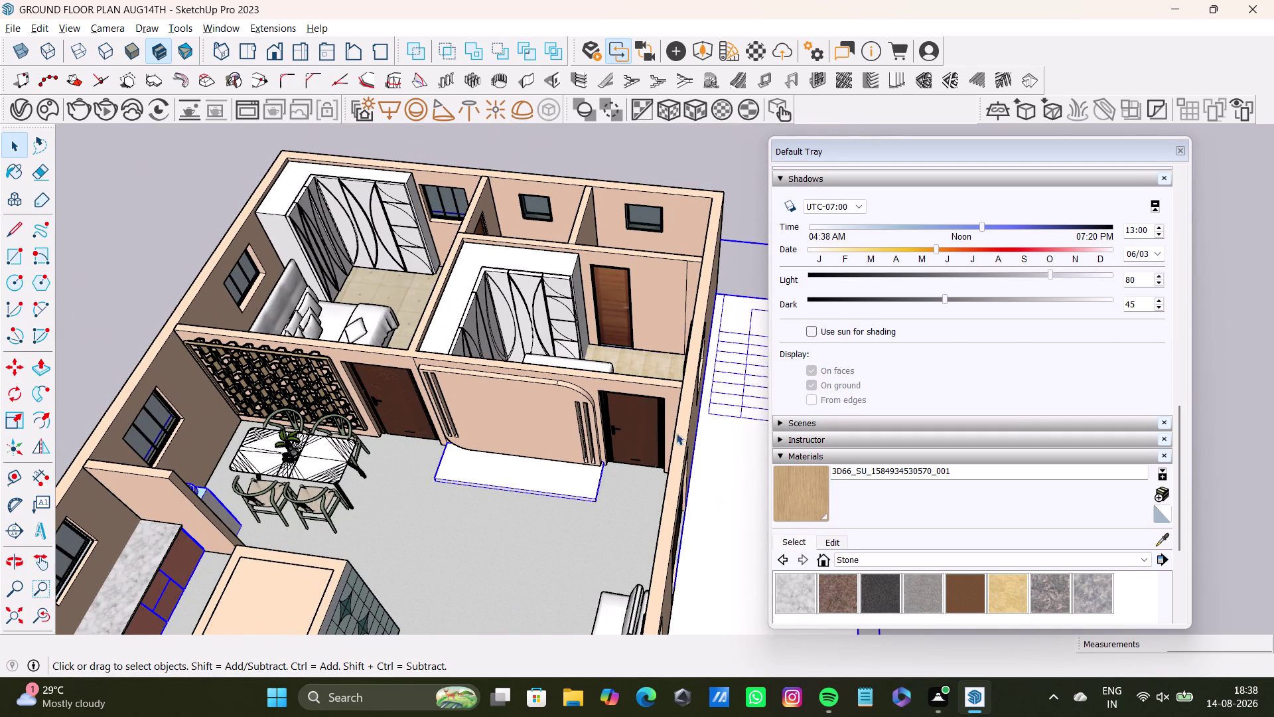
click(731, 158)
scroll(up, 3)
middle_drag(375, 257, 393, 362)
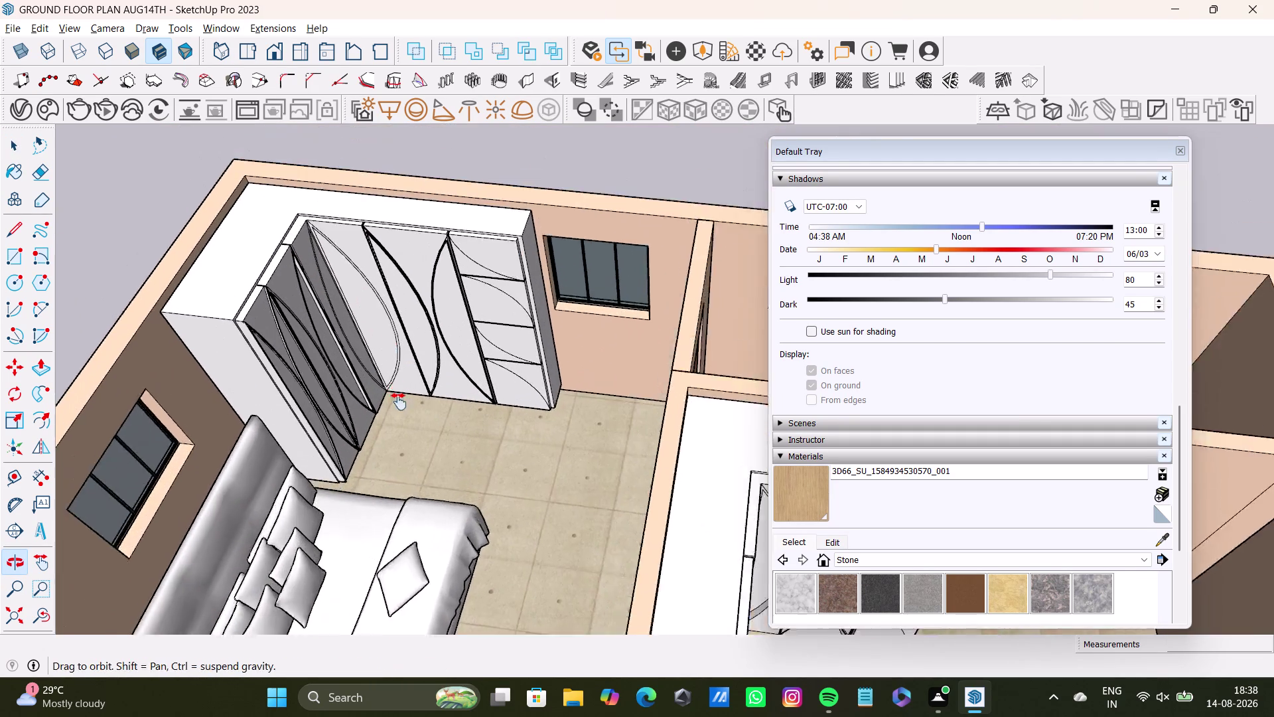
middle_drag(394, 362, 404, 454)
click(284, 388)
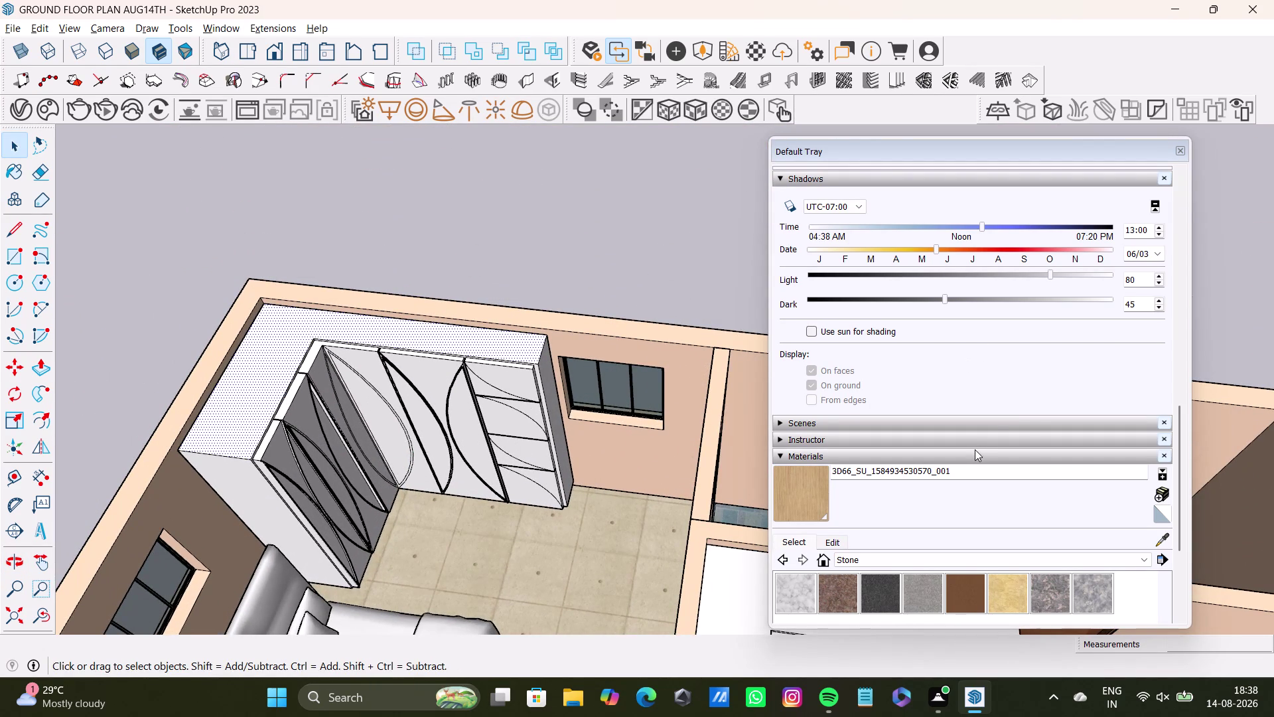
Switch the Materials tray to the Colors-Named collection and save the model.
scroll(down, 3)
click(915, 481)
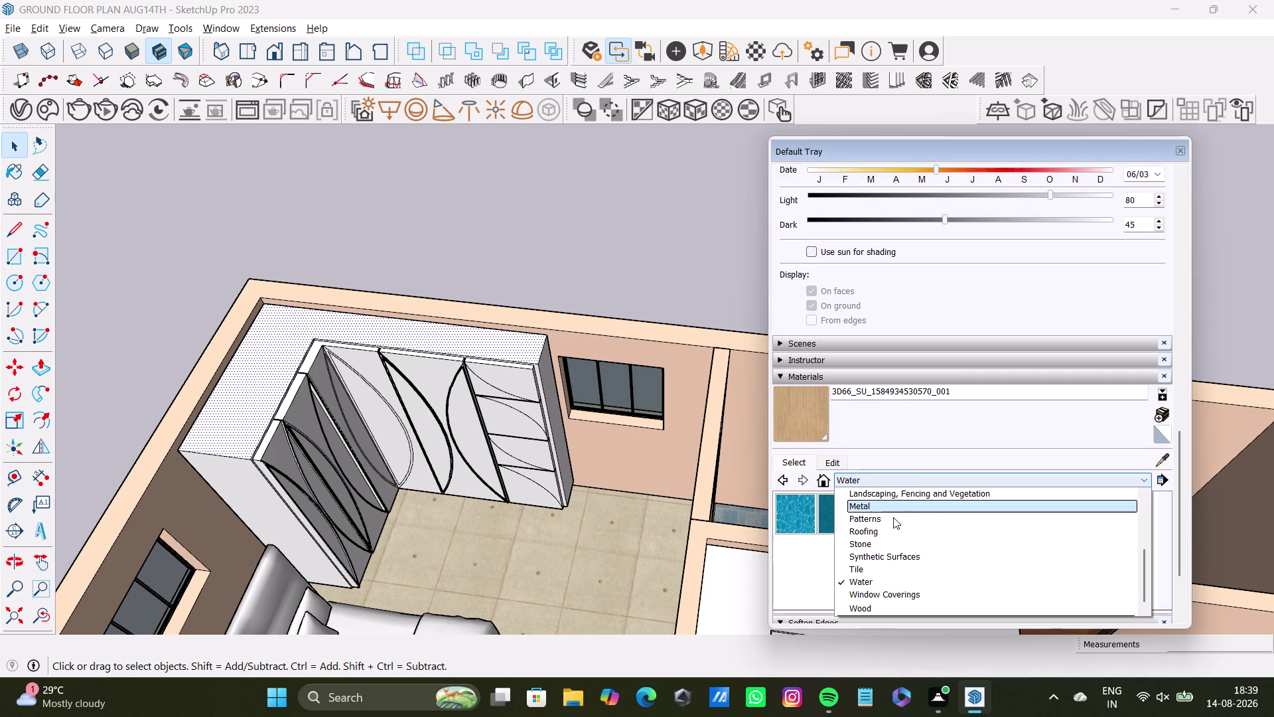
scroll(down, 3)
scroll(down, 3)
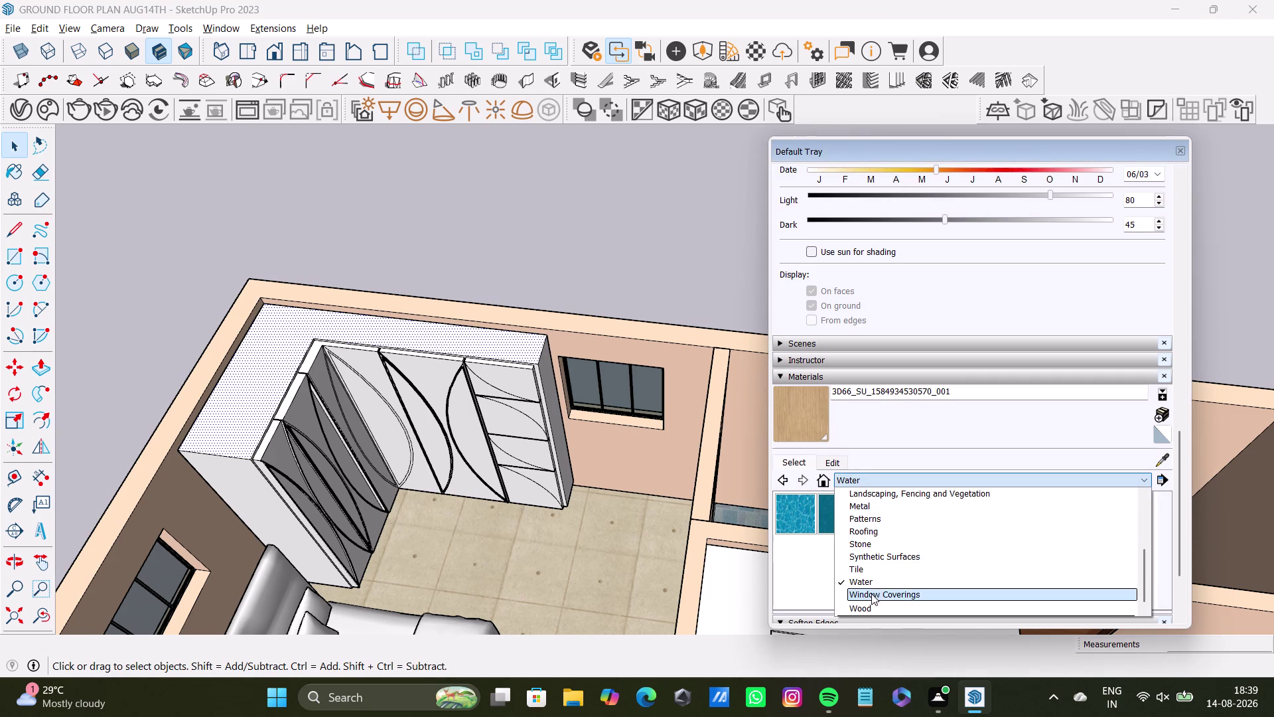
scroll(up, 3)
click(867, 544)
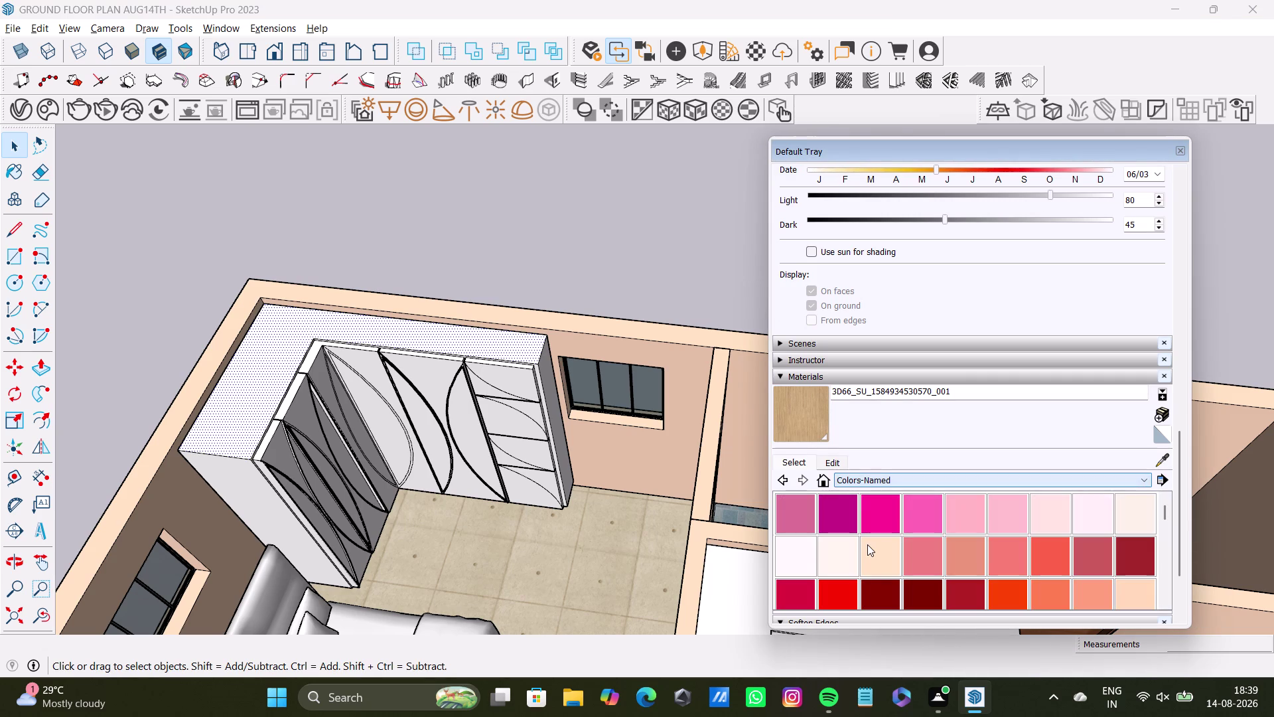
key(ctrl+s)
key(ctrl+s)
key(ctrl+s)
key(ctrl+s)
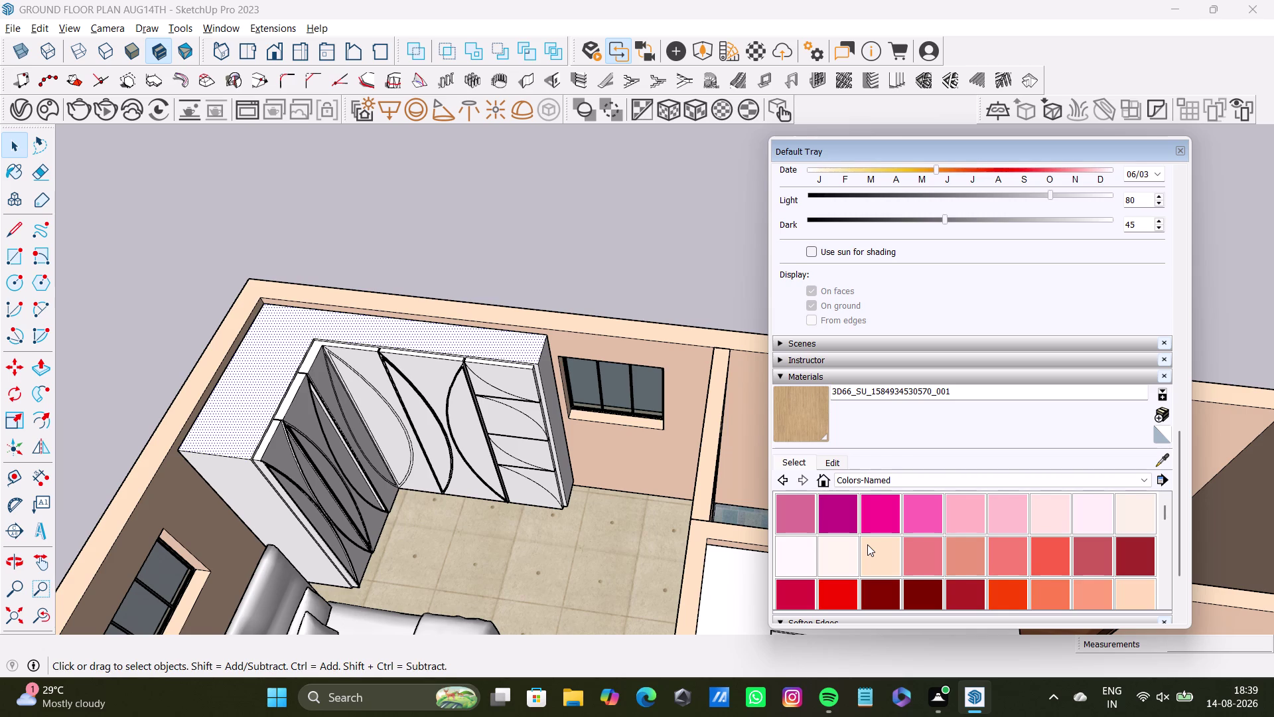
Browse the named colours and try the light cyan colour.
scroll(up, 3)
scroll(down, 3)
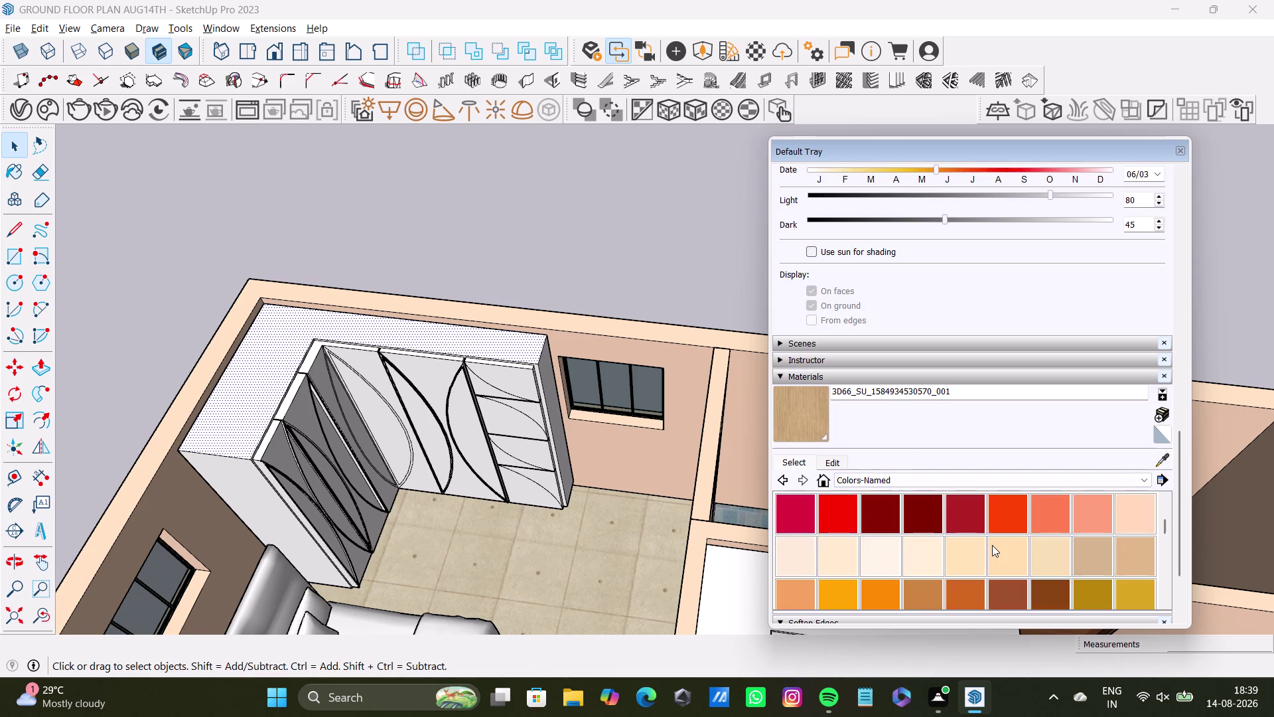
scroll(down, 3)
scroll(down, 3)
scroll(up, 3)
scroll(down, 3)
scroll(down, 3)
scroll(down, 3)
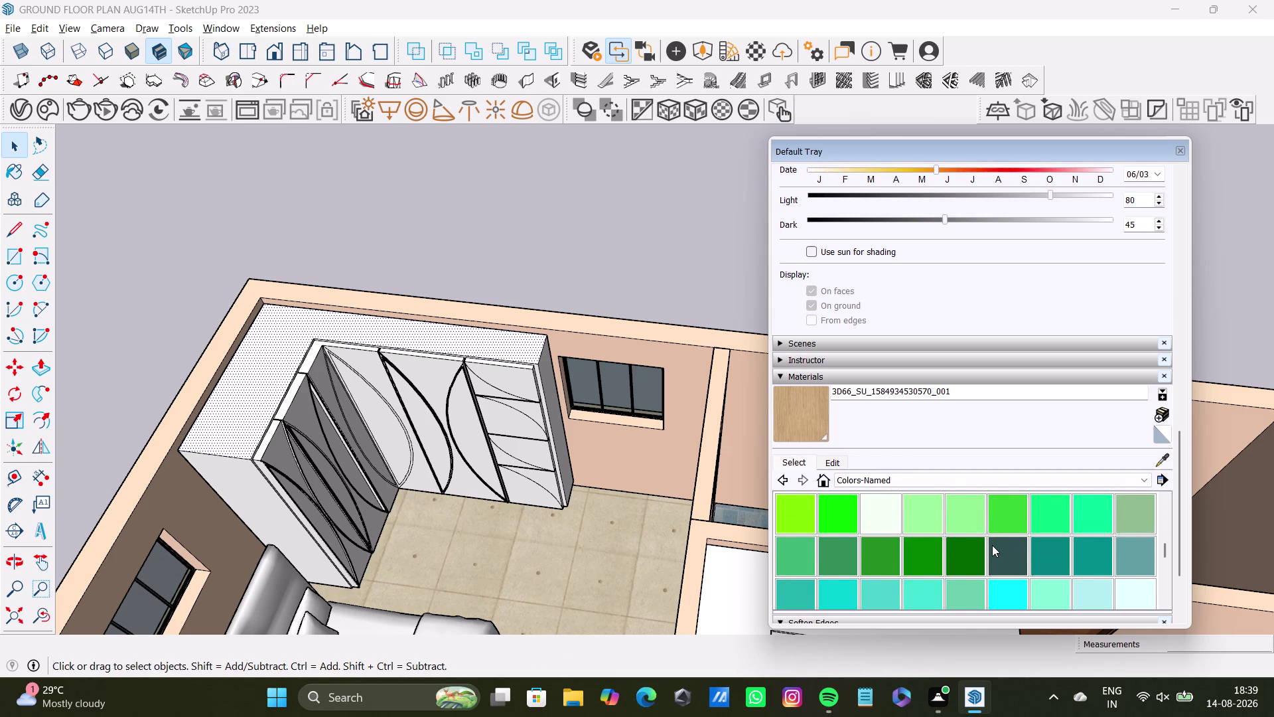
scroll(down, 3)
scroll(up, 3)
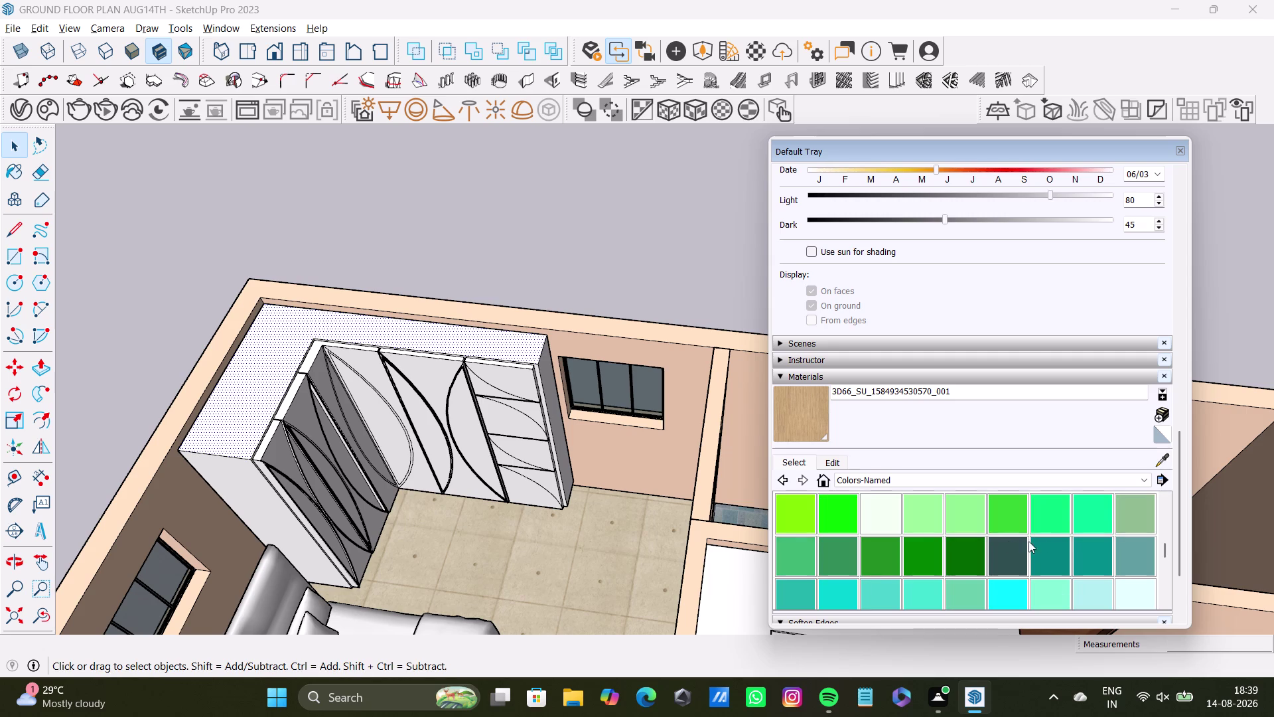
scroll(down, 3)
scroll(down, 3)
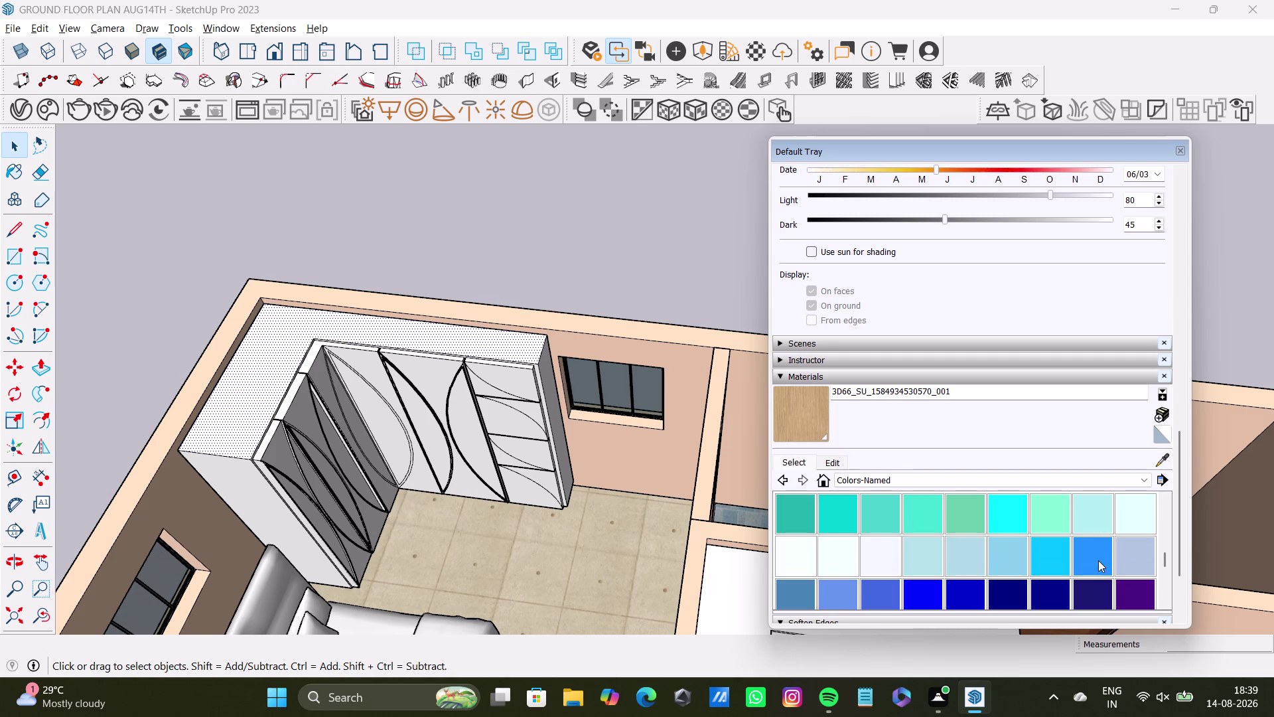
click(1141, 514)
click(517, 347)
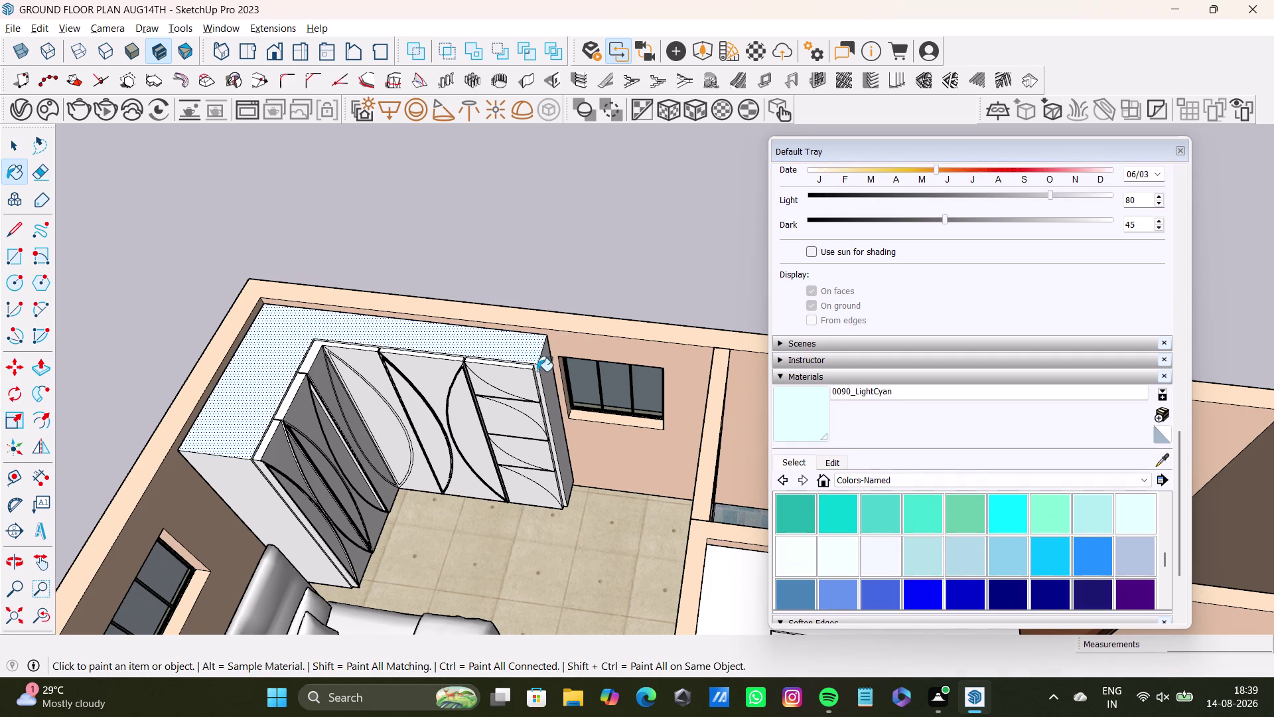
Choose 0006_Pink and paint the wardrobe top pink.
scroll(down, 3)
scroll(down, 3)
scroll(down, 3)
scroll(down, 3)
scroll(up, 3)
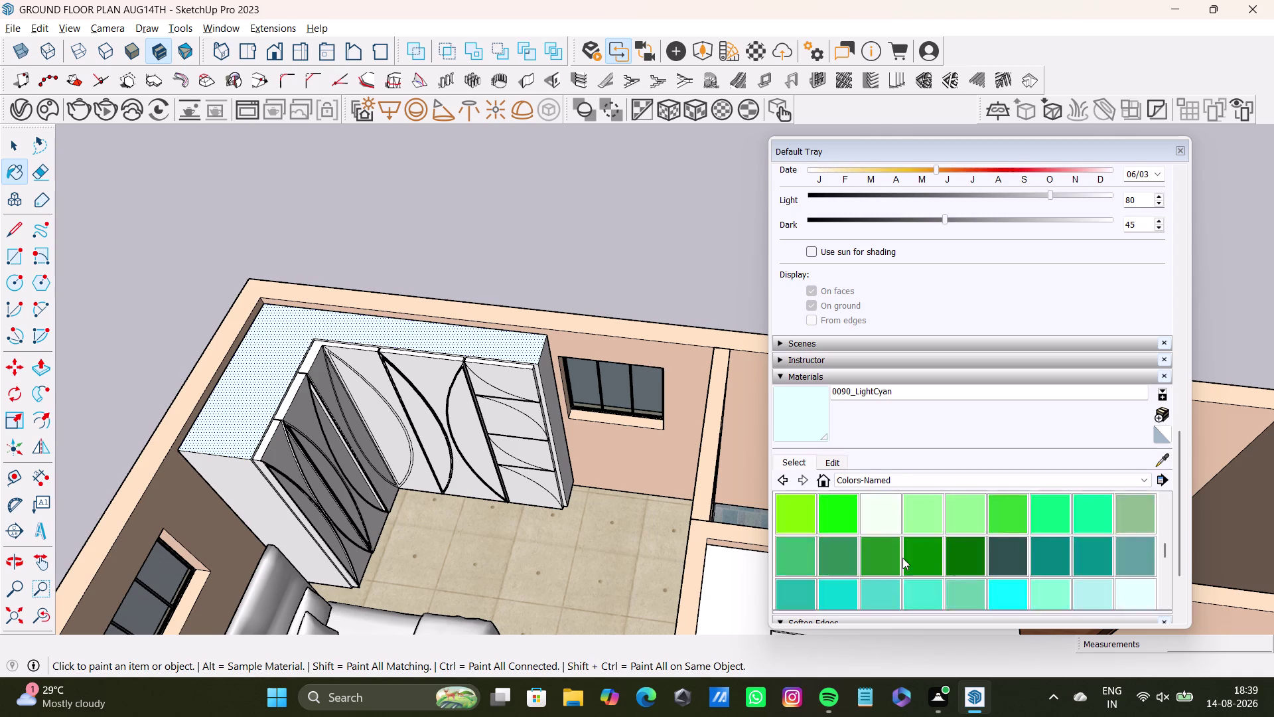
scroll(up, 3)
scroll(up, 3)
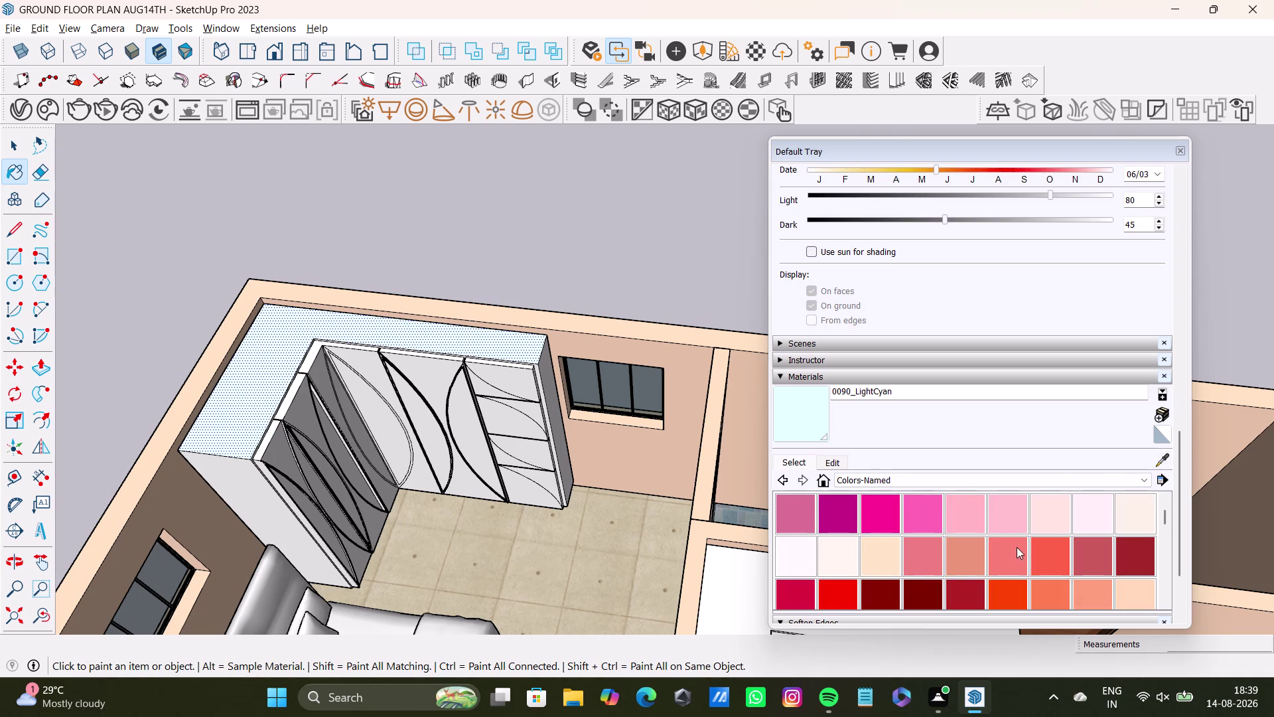
click(1011, 510)
click(528, 343)
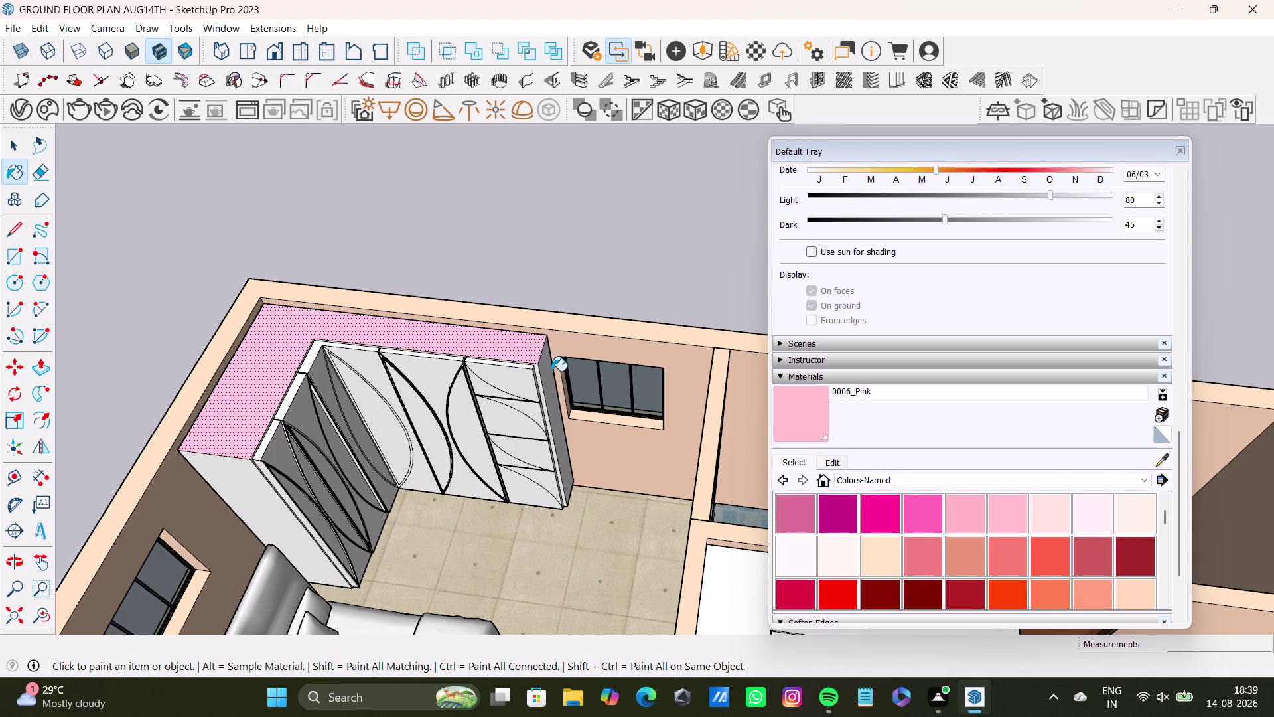
click(547, 371)
Undo painting the whole wardrobe pink, keeping only the top pink, and deselect.
scroll(up, 3)
click(538, 370)
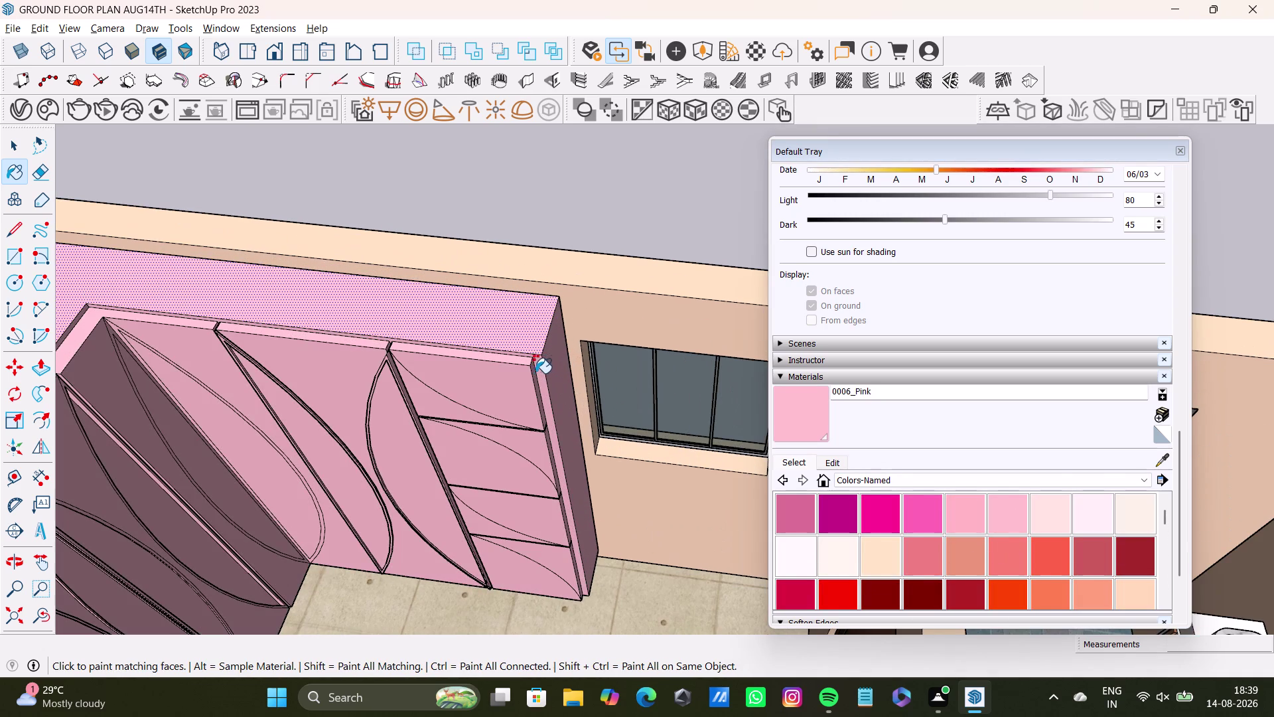
key(ctrl+z)
scroll(up, 3)
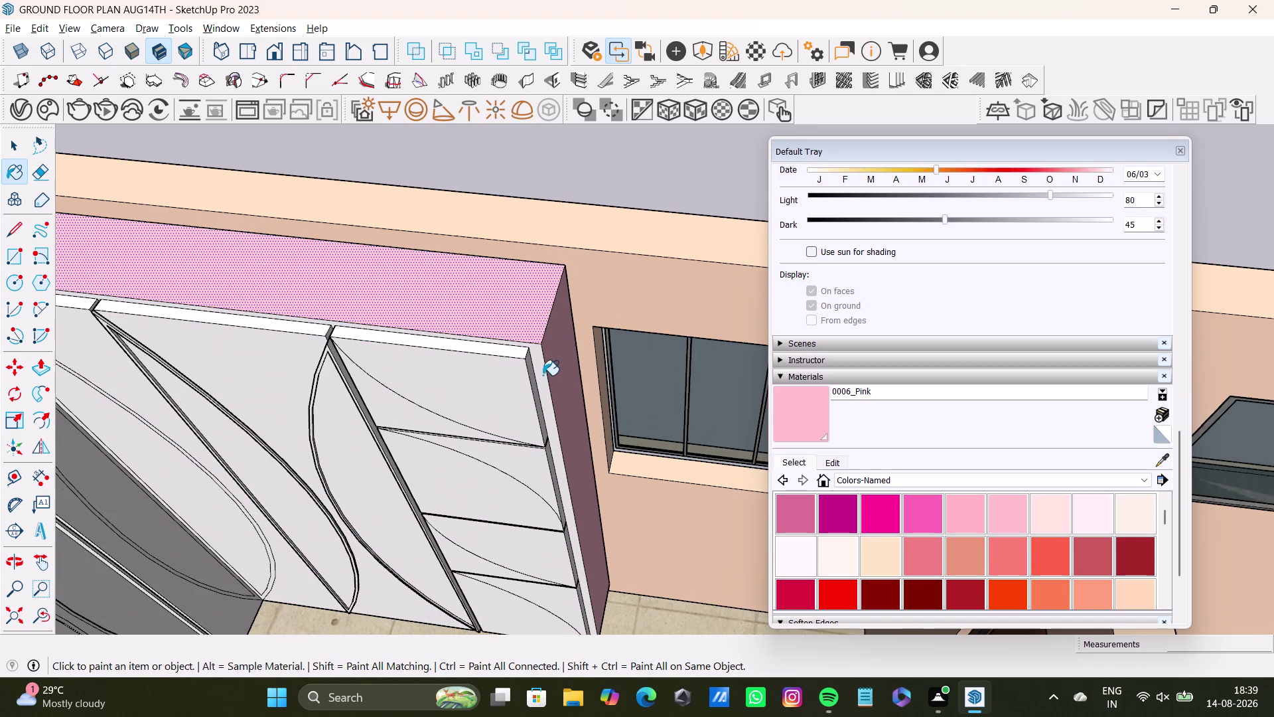
key(space)
click(544, 369)
click(538, 371)
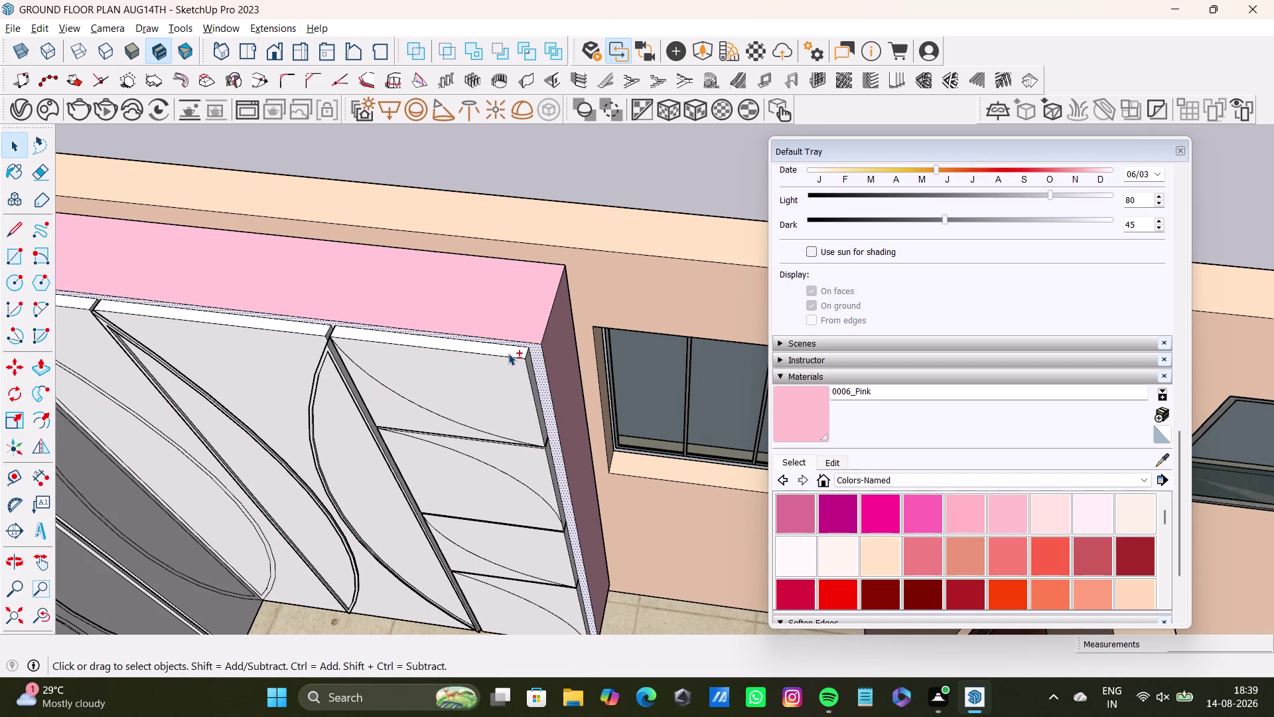
click(511, 351)
middle_drag(420, 363, 635, 330)
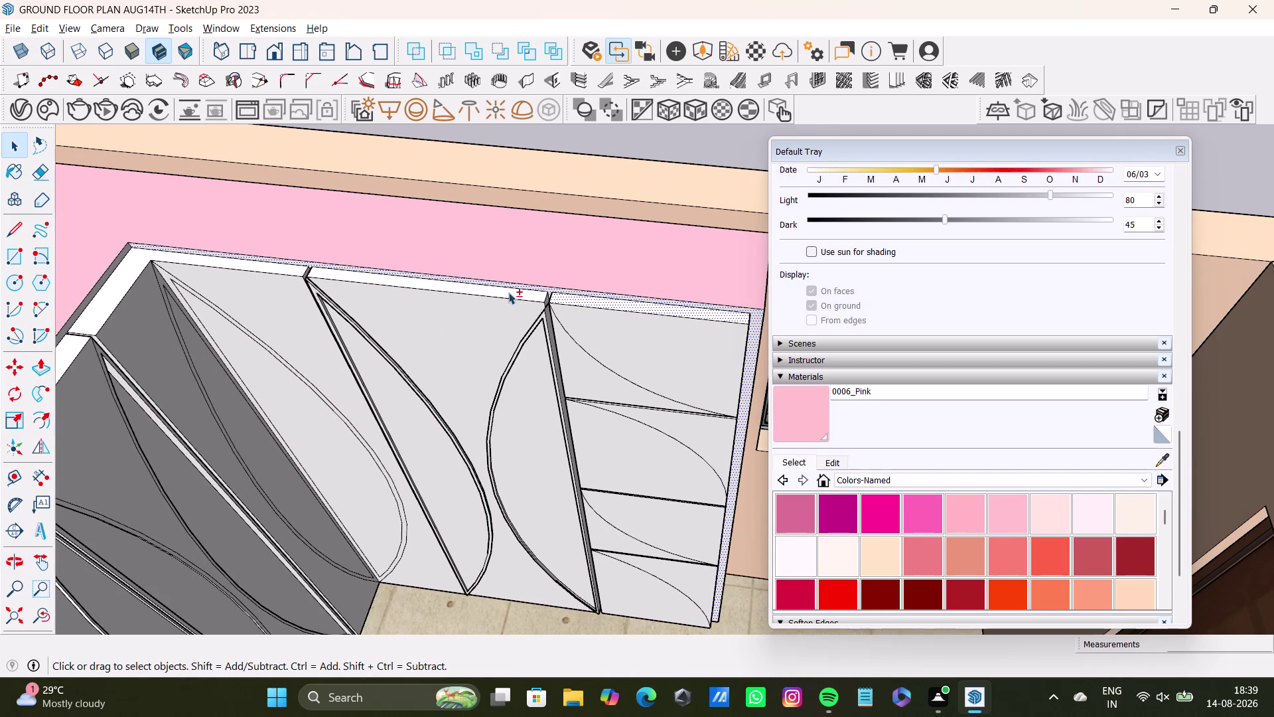
click(510, 292)
scroll(down, 3)
middle_drag(287, 283, 501, 244)
scroll(up, 3)
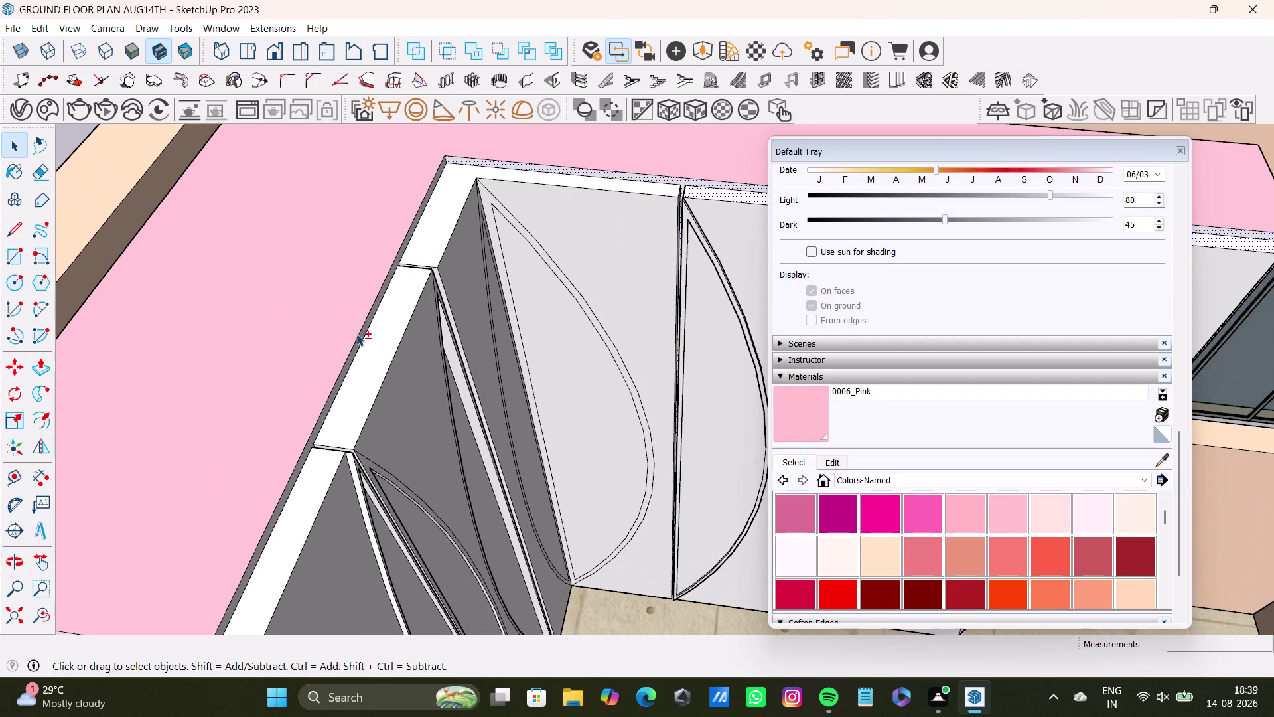
scroll(up, 3)
middle_drag(368, 345, 305, 314)
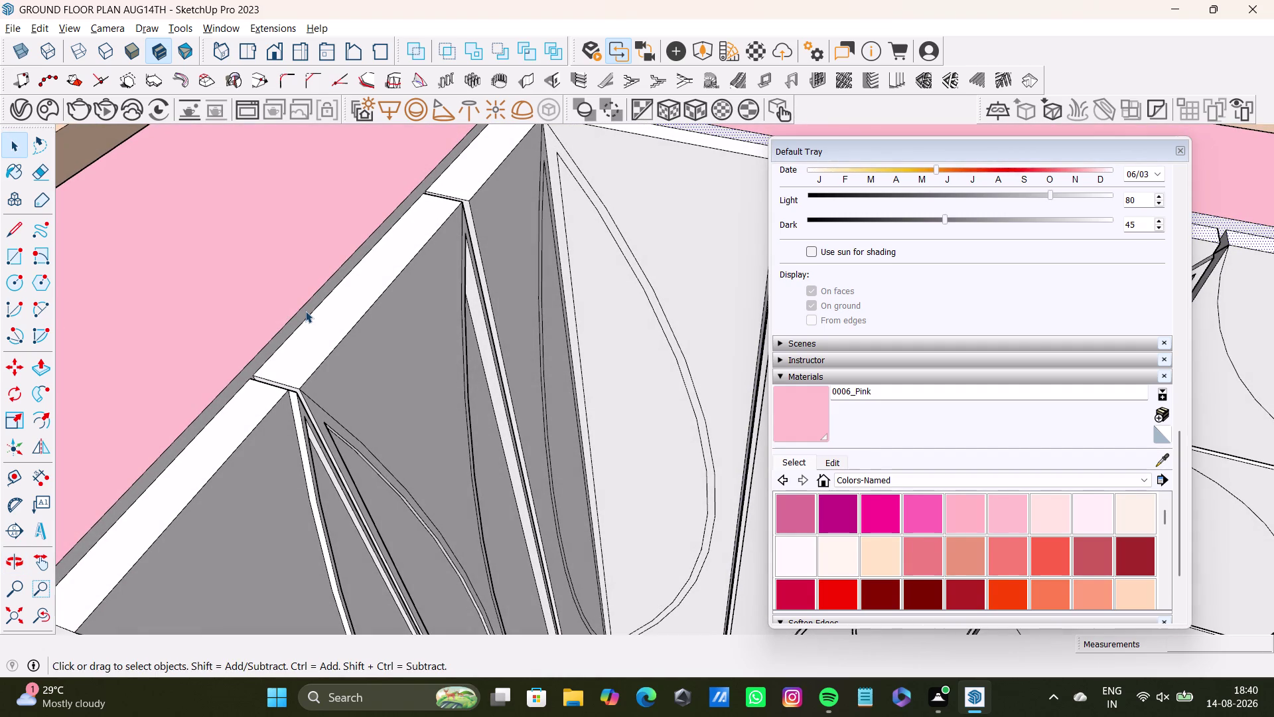
click(316, 305)
click(313, 306)
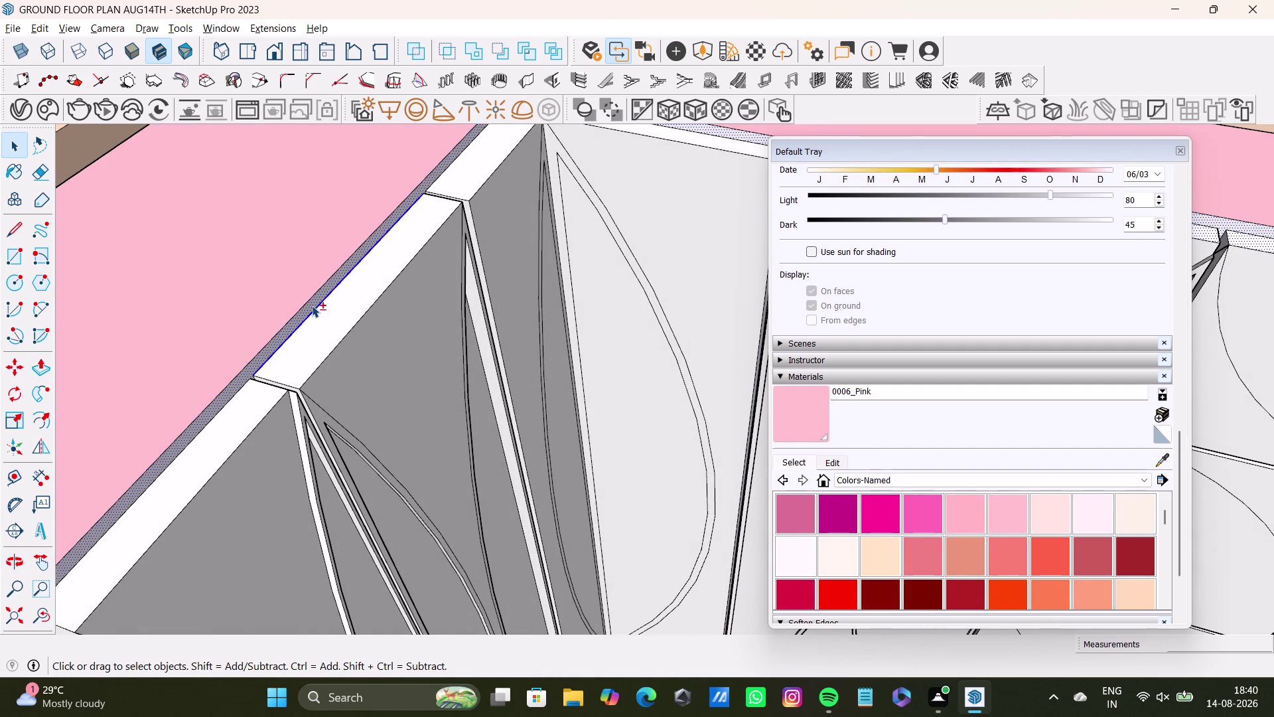
scroll(down, 3)
middle_drag(312, 305, 473, 239)
click(356, 380)
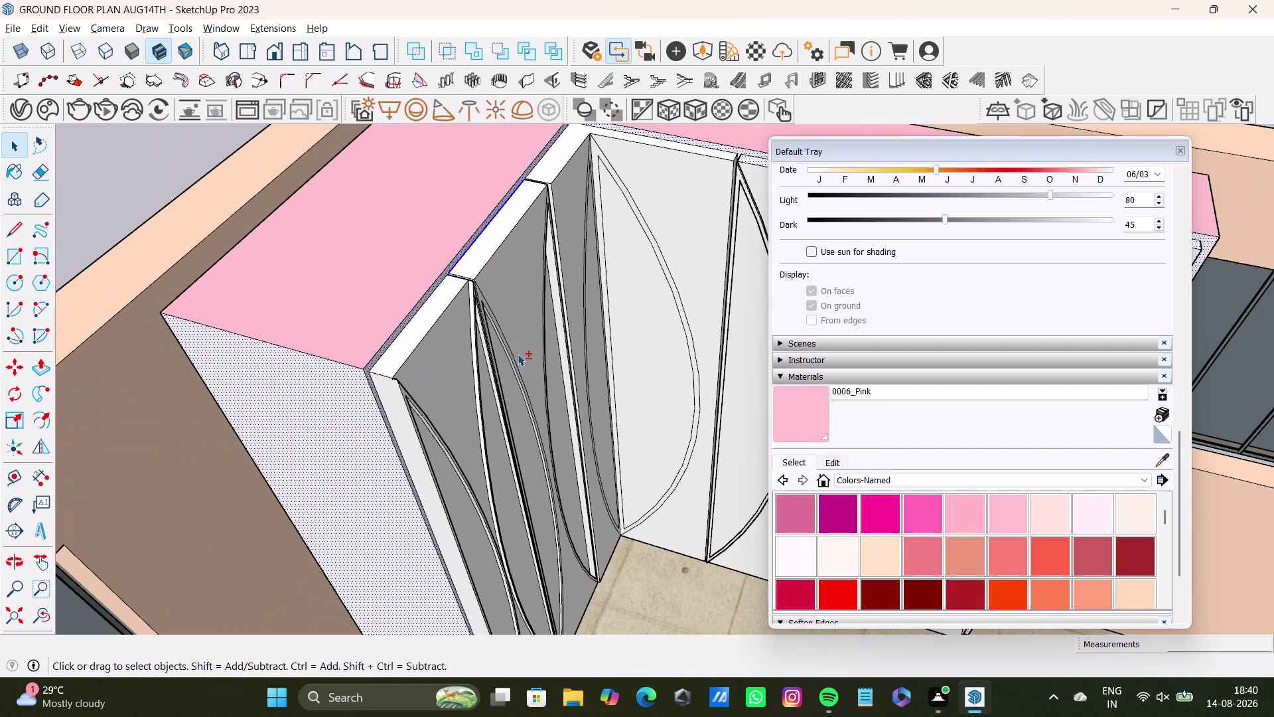
click(800, 409)
click(322, 391)
middle_drag(481, 363, 373, 372)
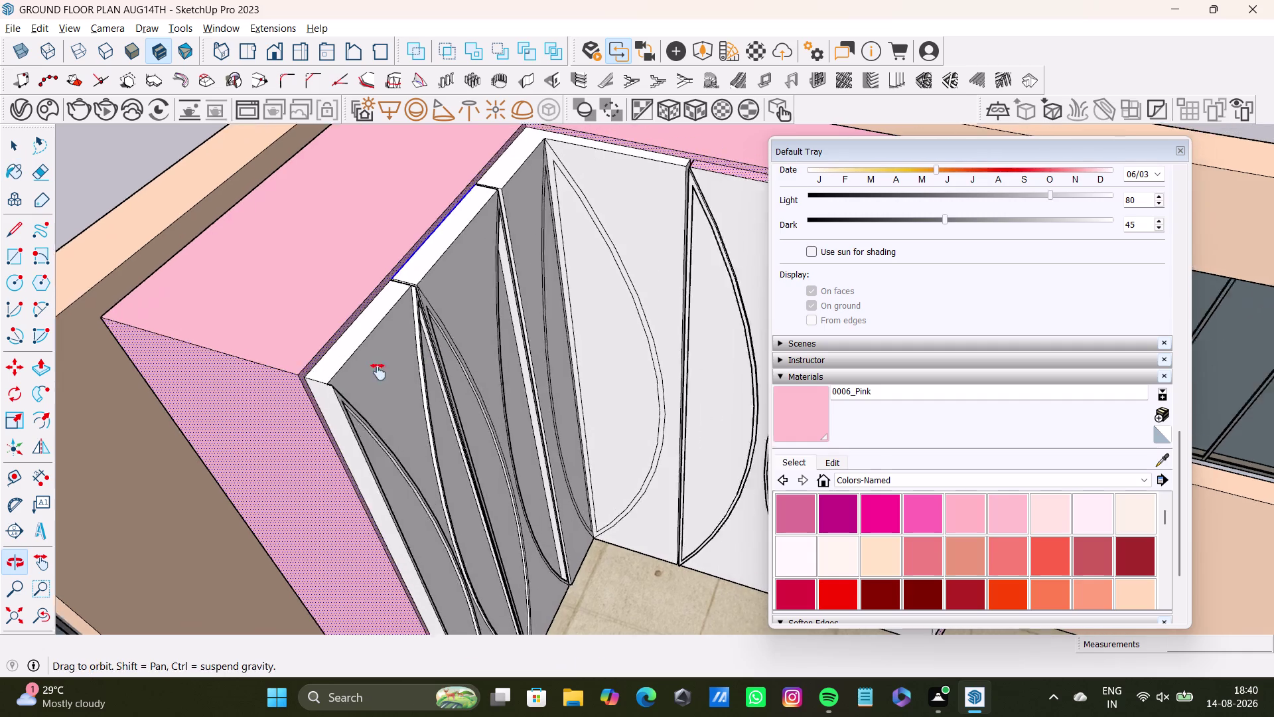
middle_drag(373, 372, 234, 437)
key(space)
middle_drag(568, 337, 415, 432)
scroll(up, 3)
key(space)
click(520, 373)
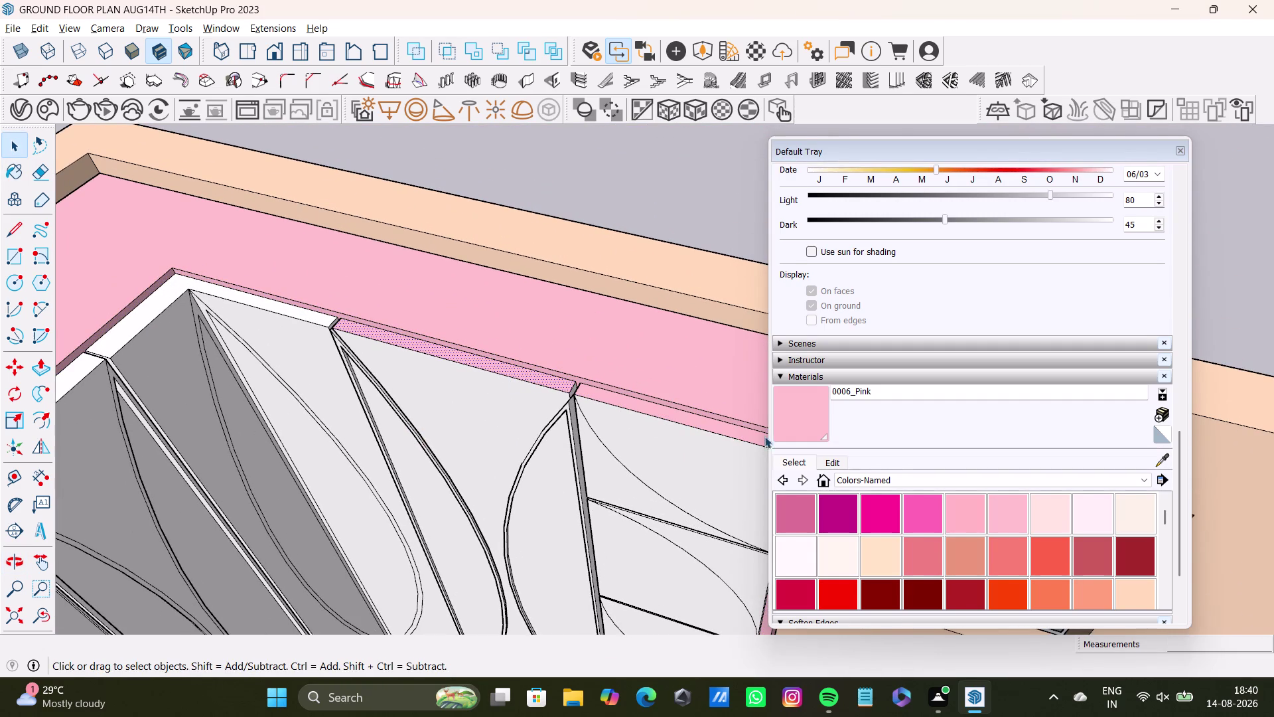
scroll(down, 3)
scroll(up, 3)
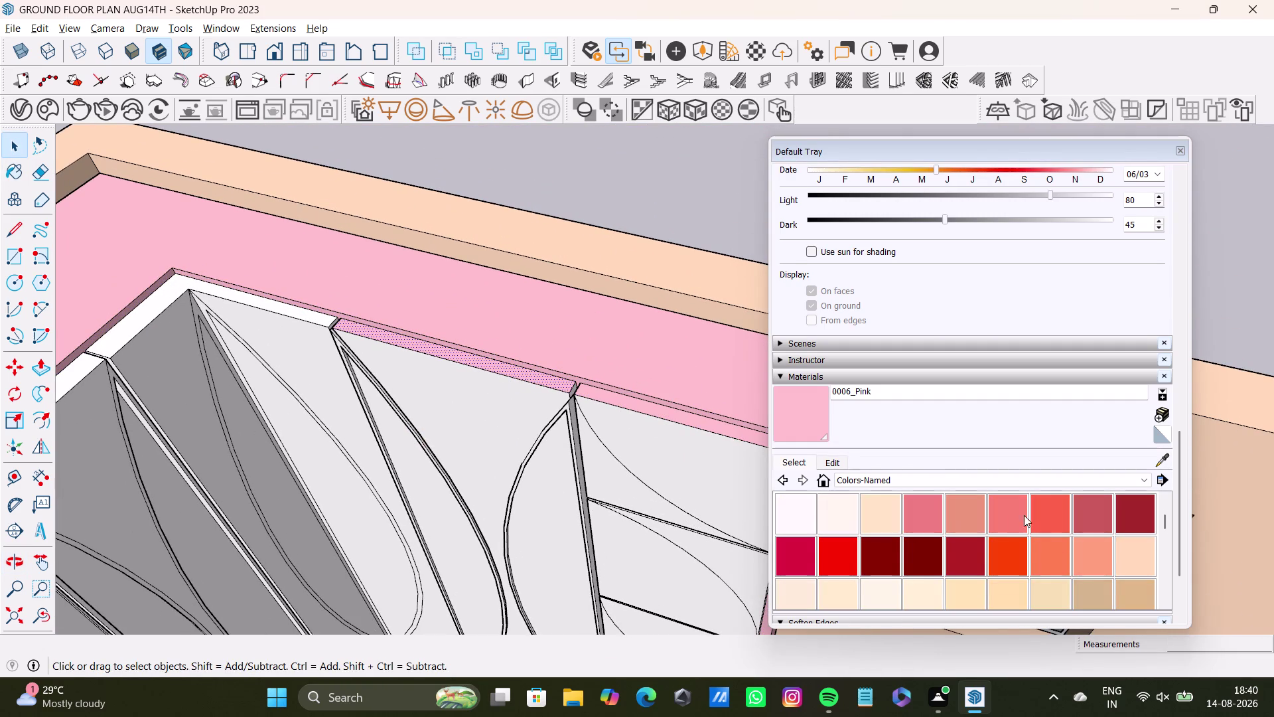
scroll(down, 3)
scroll(down, 3)
scroll(down, 3)
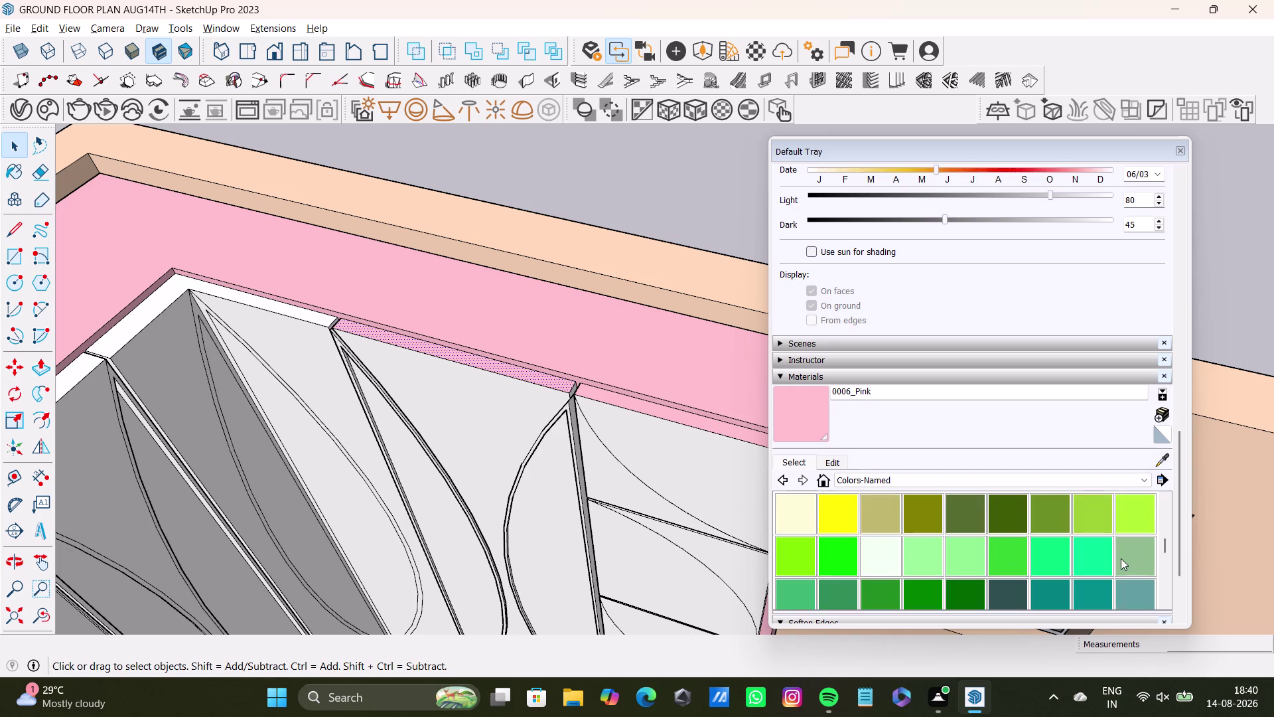
scroll(down, 3)
scroll(down, 3)
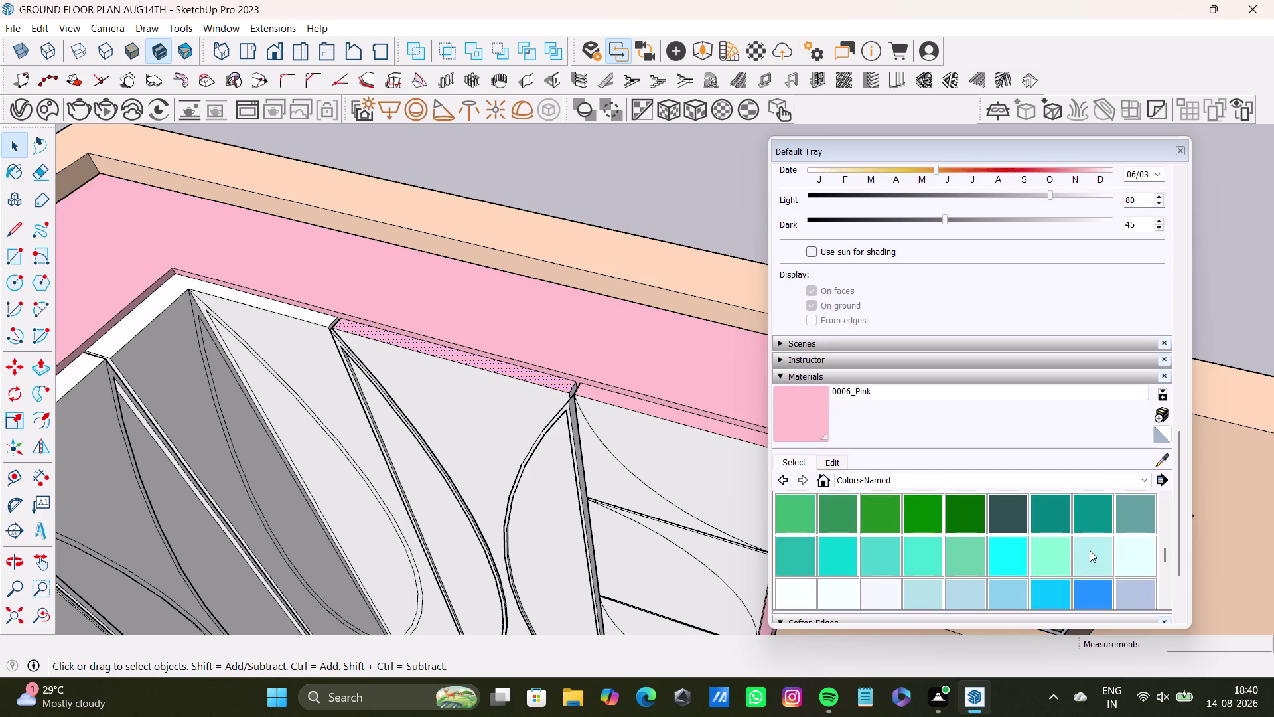
scroll(down, 3)
scroll(down, 3)
scroll(down, 3)
scroll(down, 3)
scroll(down, 3)
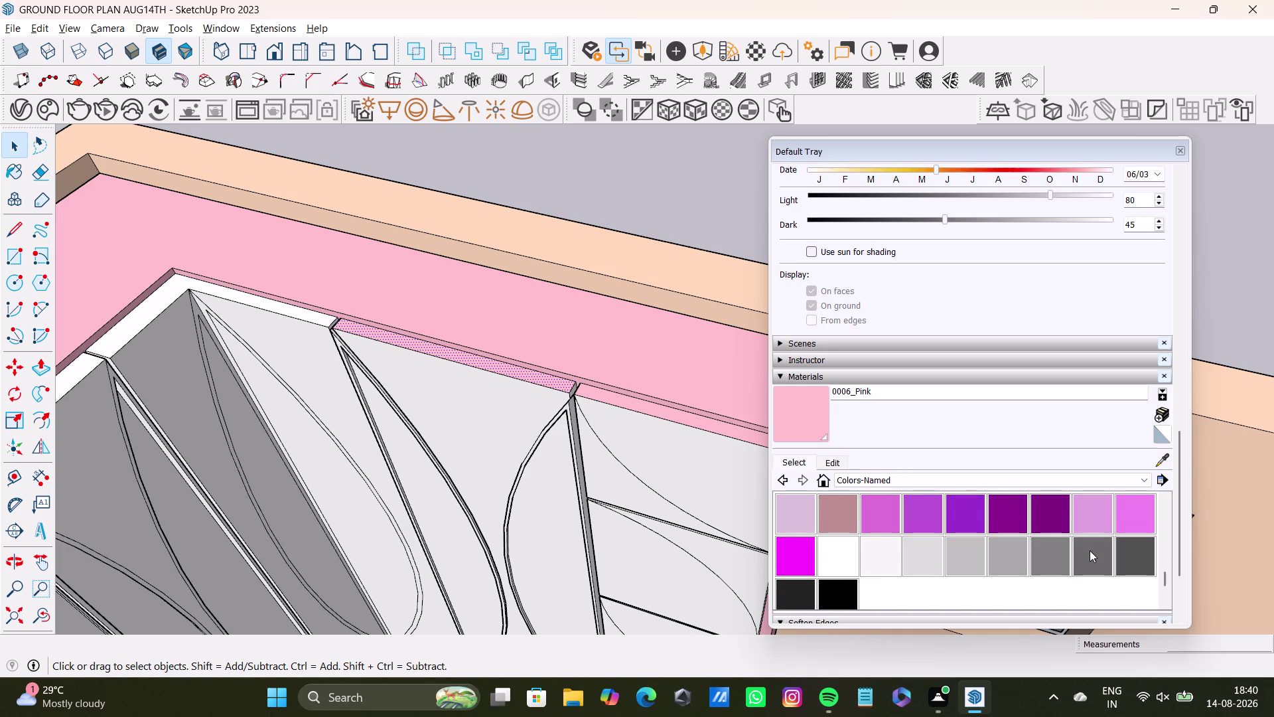
scroll(down, 3)
scroll(up, 3)
scroll(up, 3)
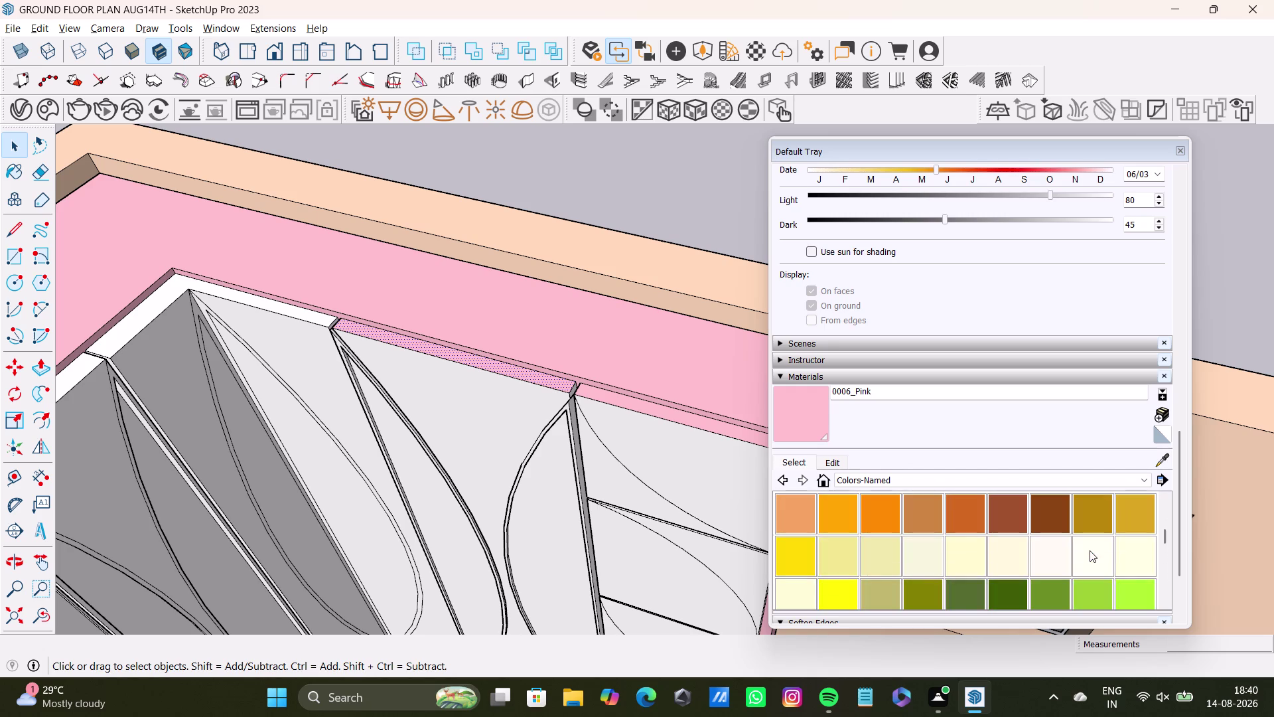
scroll(up, 3)
scroll(up, 3)
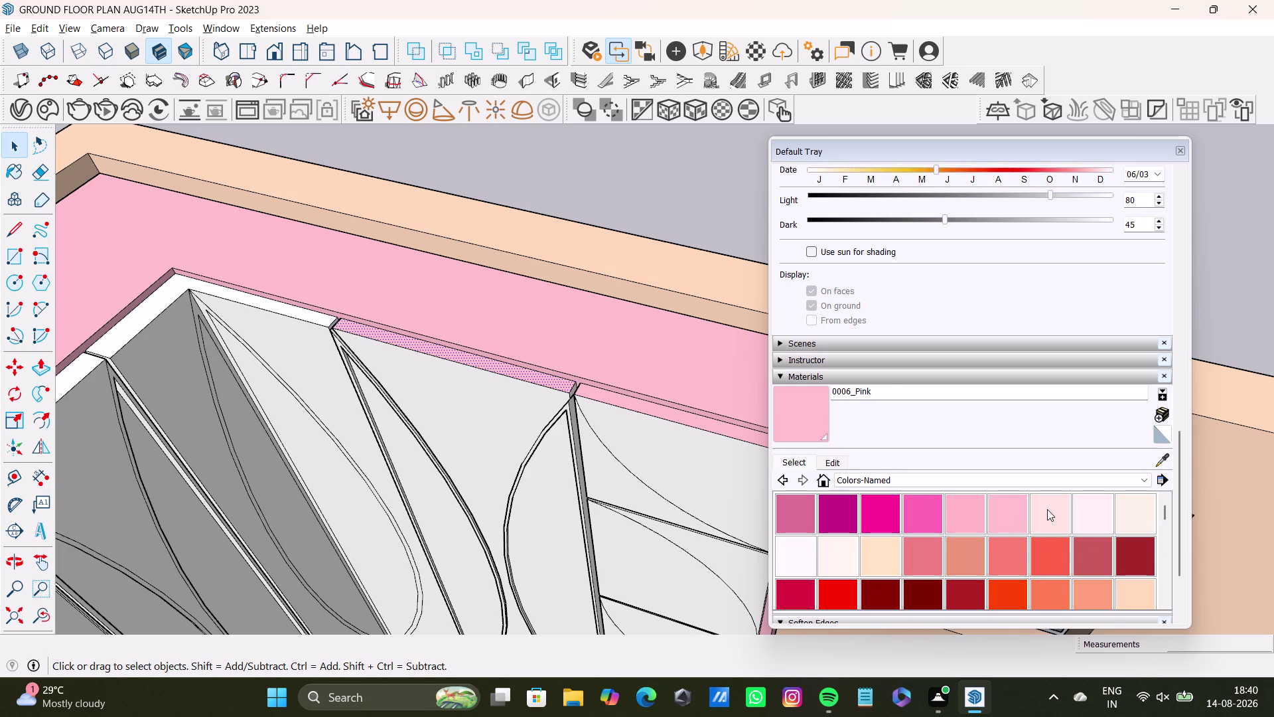
Pick 0007_MistyRose and paint the right-hand panels, top strip and leaf panel faces.
click(1047, 509)
click(673, 453)
click(621, 480)
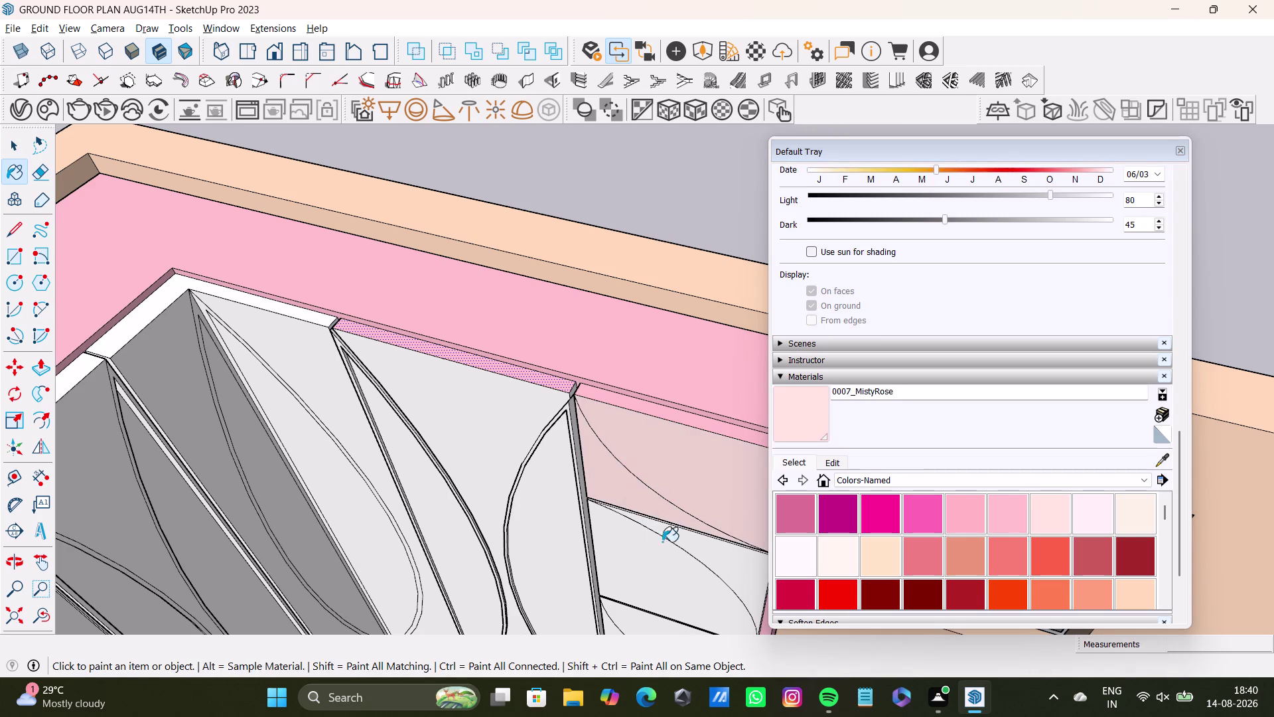
click(687, 545)
click(657, 561)
click(568, 419)
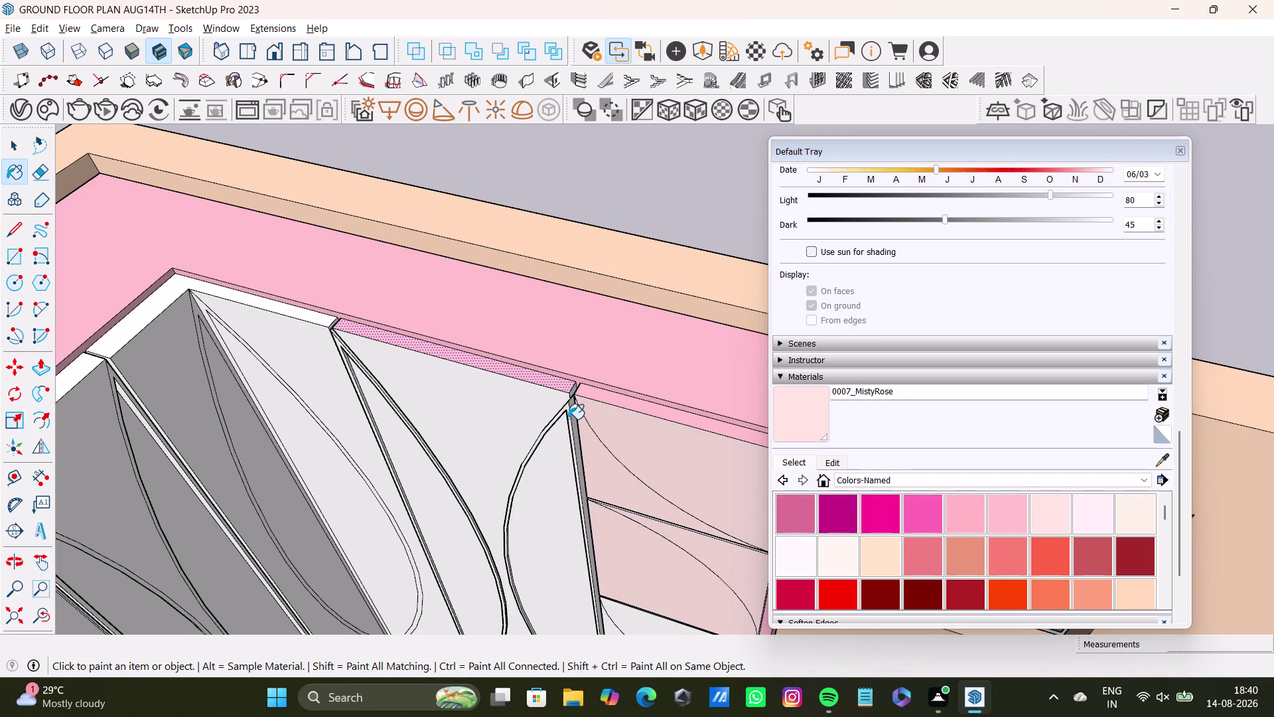
click(557, 384)
click(592, 396)
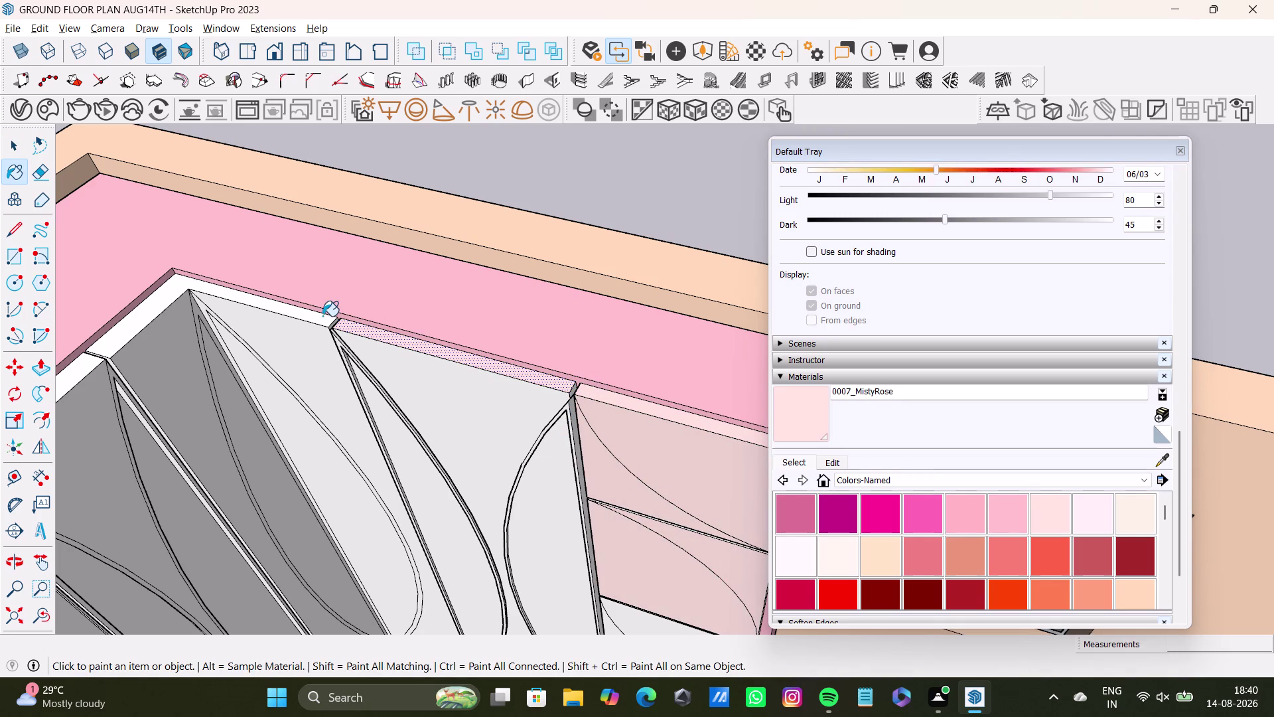
click(320, 315)
click(325, 342)
click(158, 355)
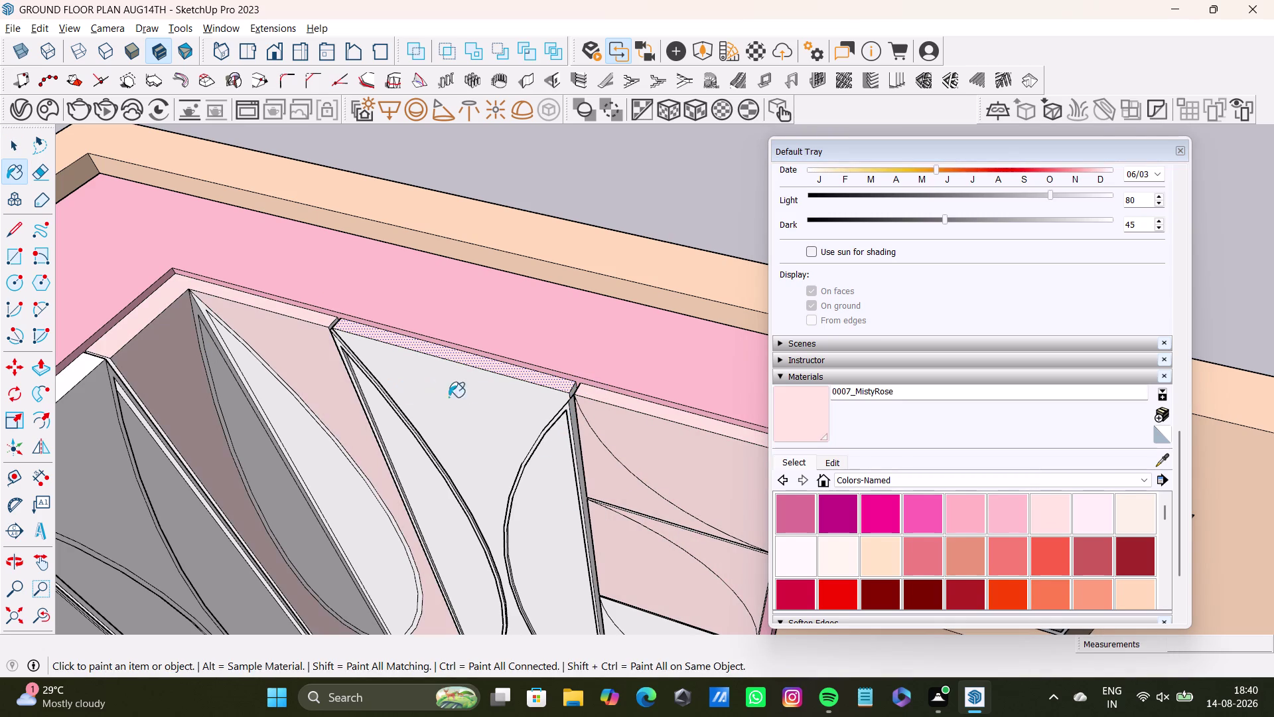
click(470, 400)
Paint a drawer front and remaining panel faces misty rose, undo stray fills, then return to Select.
middle_drag(503, 457, 506, 277)
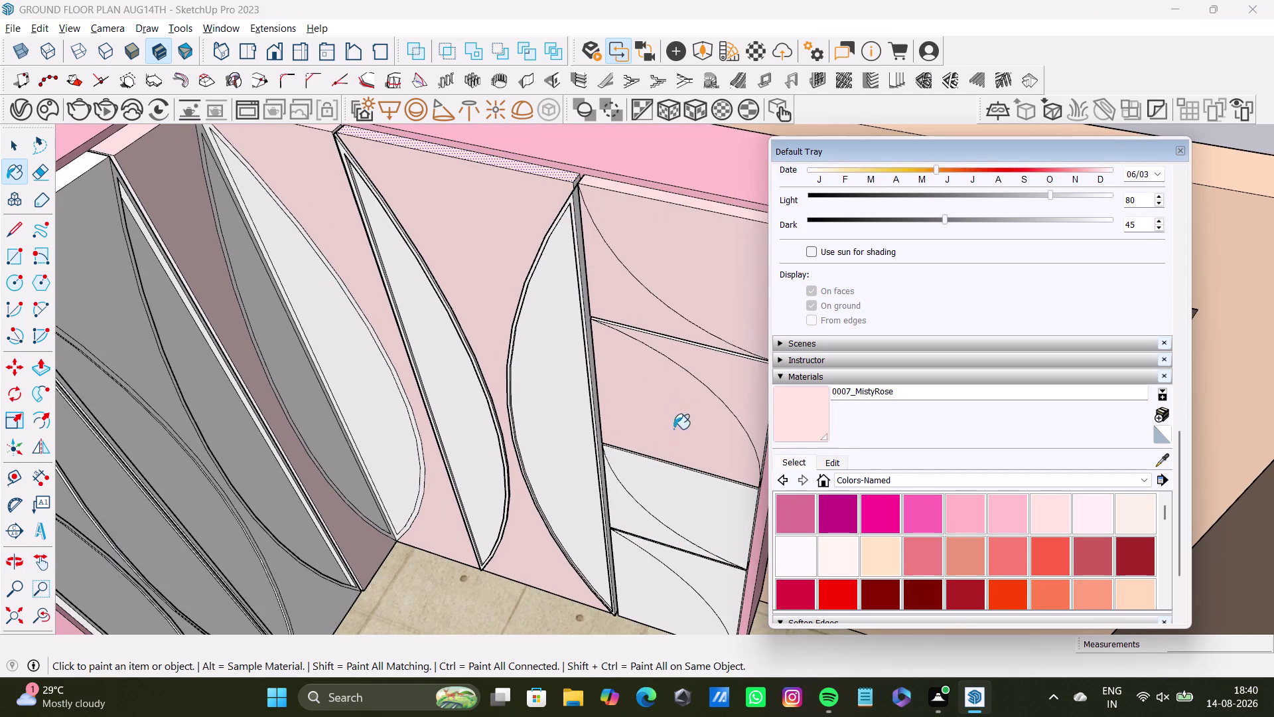
middle_drag(677, 422, 558, 430)
click(601, 393)
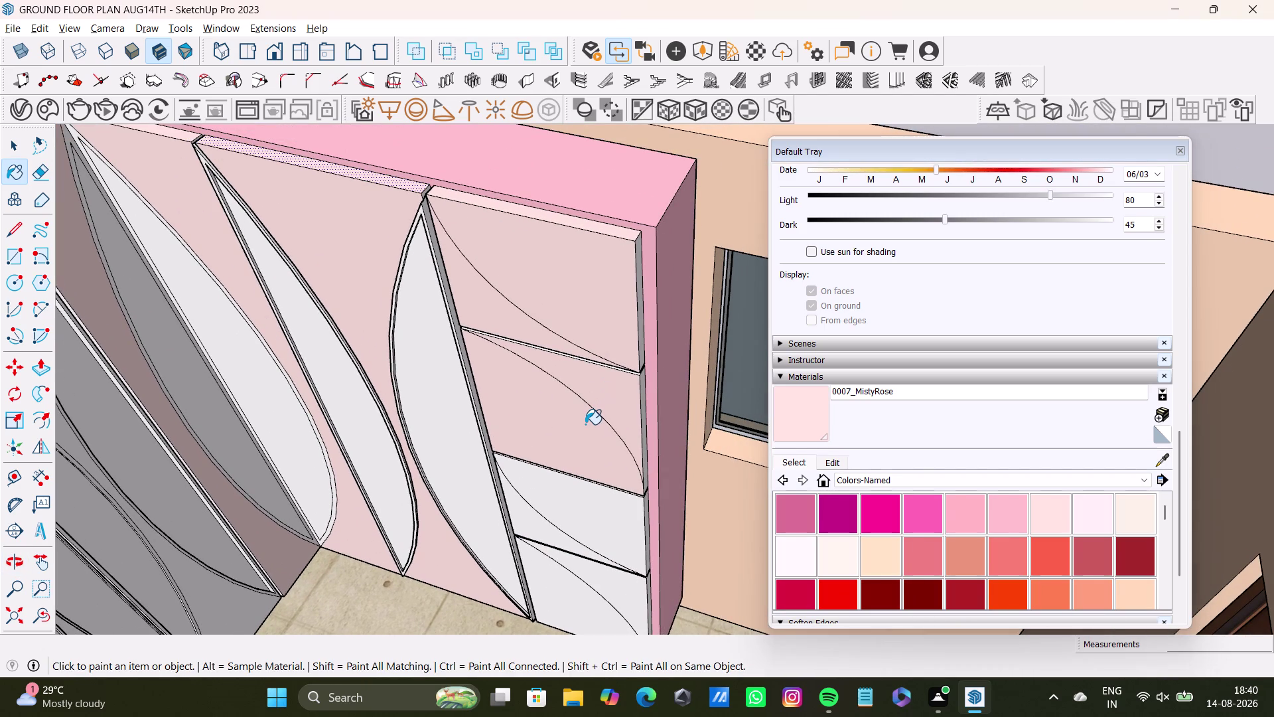
middle_drag(382, 398, 565, 370)
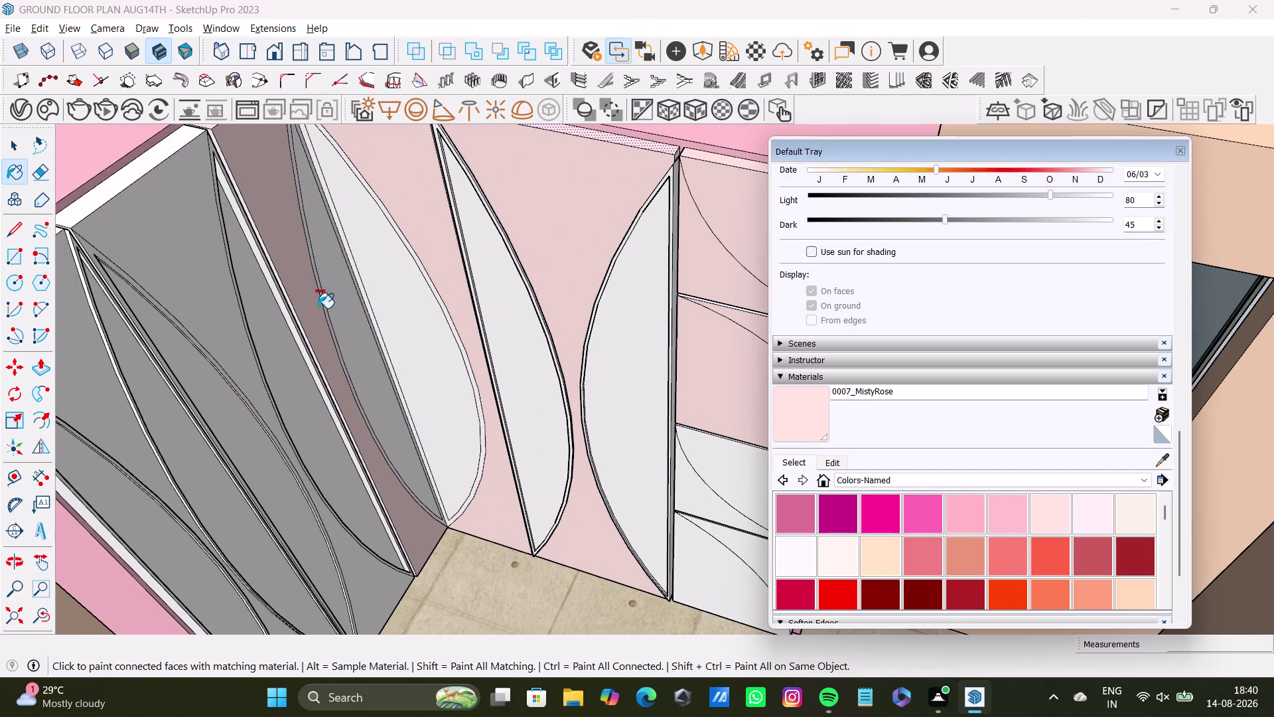
click(174, 240)
middle_drag(204, 278, 253, 284)
key(ctrl+z)
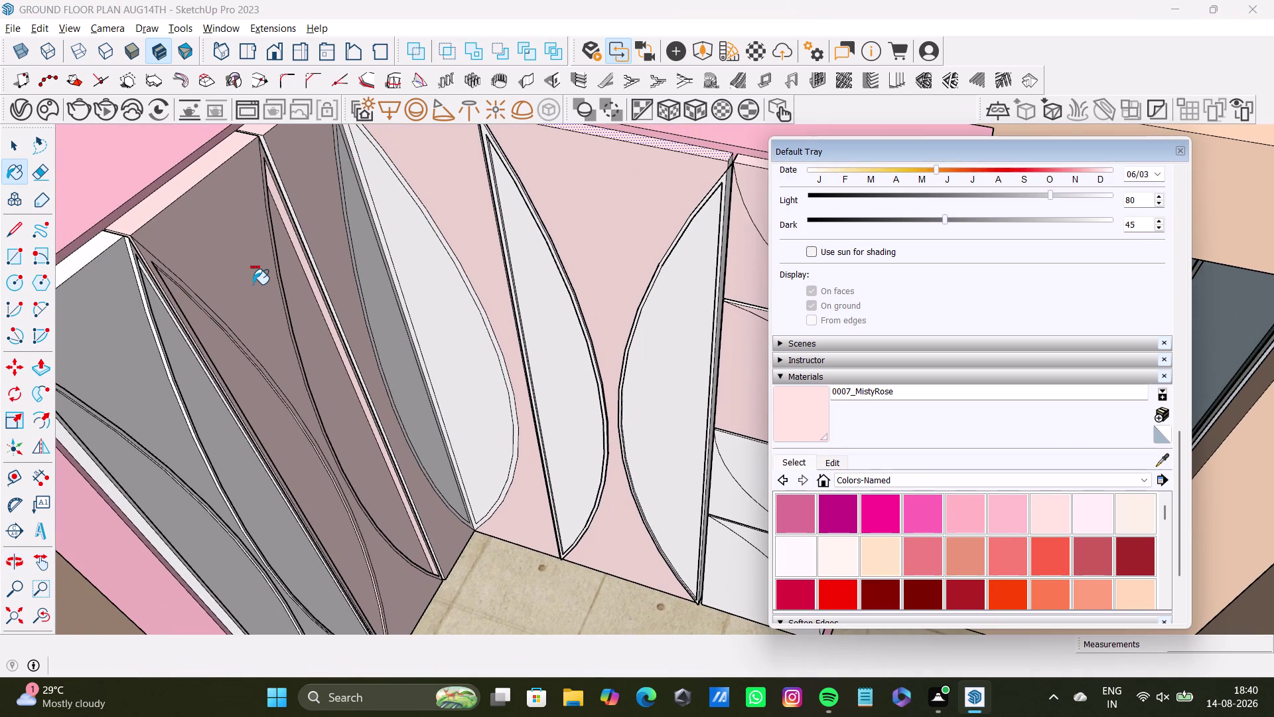
middle_drag(358, 298, 425, 354)
middle_drag(465, 385, 178, 375)
middle_drag(291, 273, 365, 480)
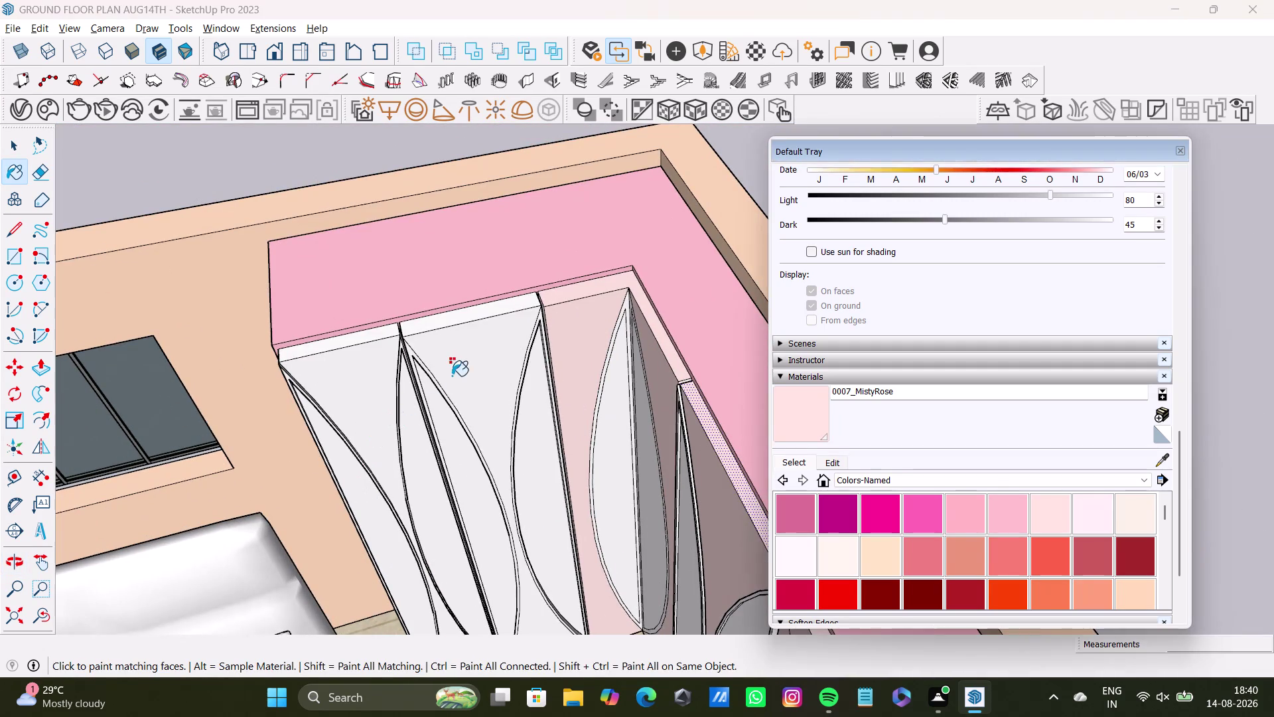
click(467, 356)
key(ctrl+z)
key(space)
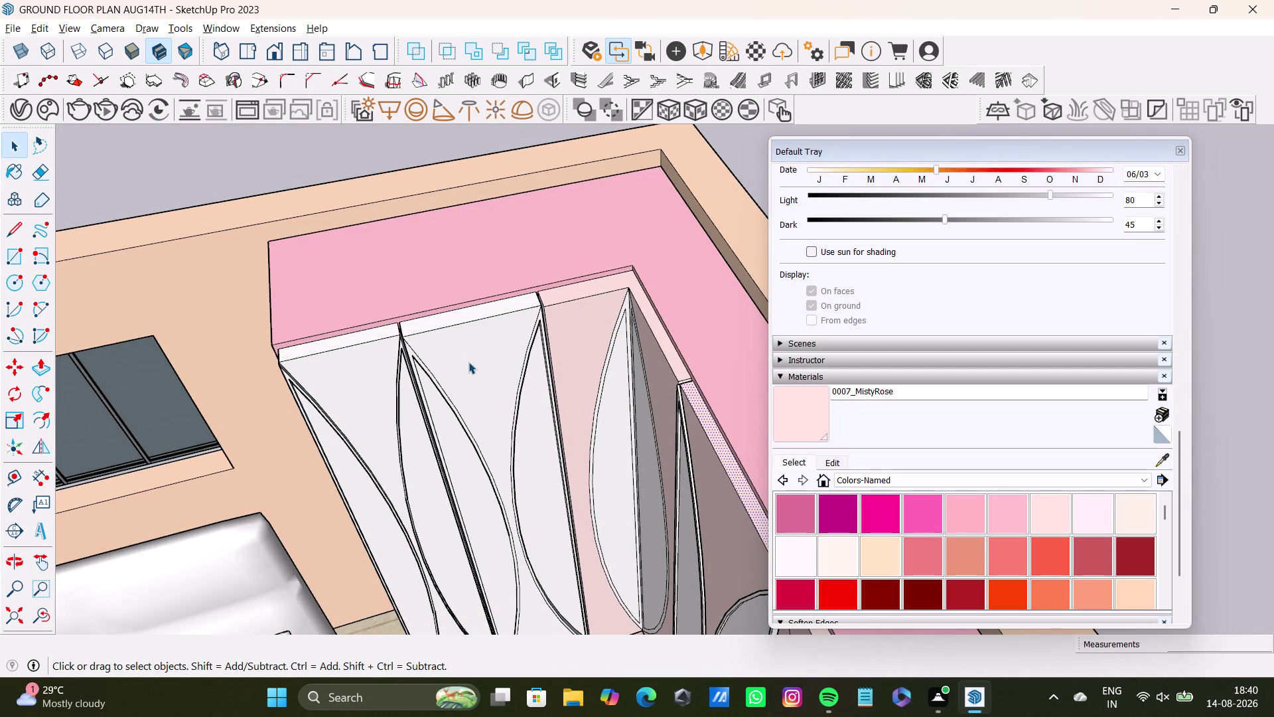
Select the first unit's leaf panels and orbit in toward the divider tops.
click(469, 361)
click(358, 371)
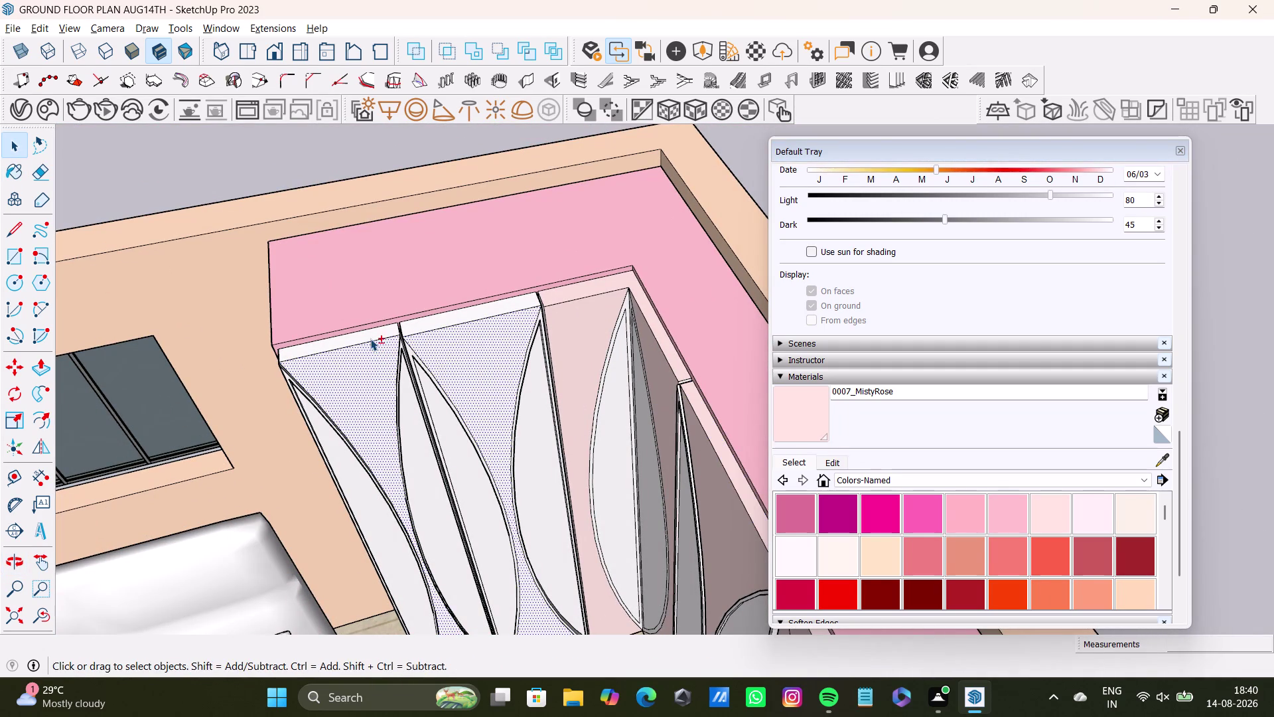
click(370, 337)
click(430, 326)
middle_drag(525, 520, 542, 398)
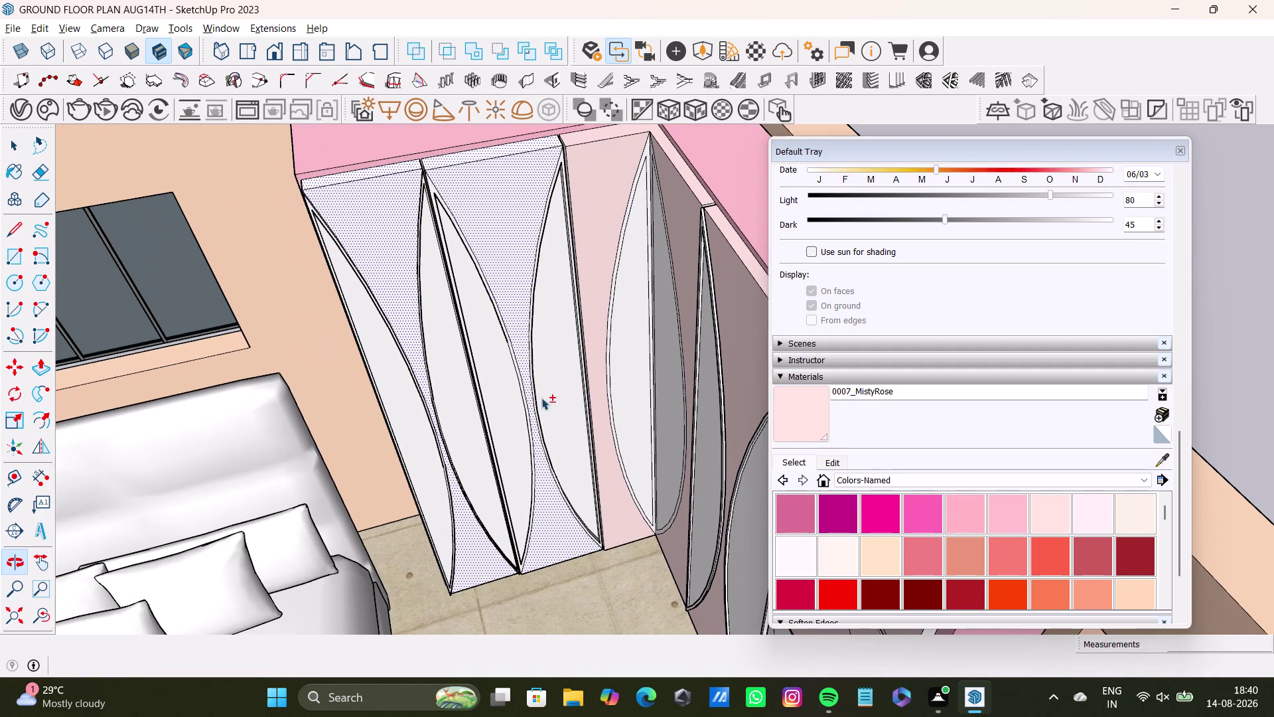
middle_click(447, 475)
middle_drag(425, 491, 472, 482)
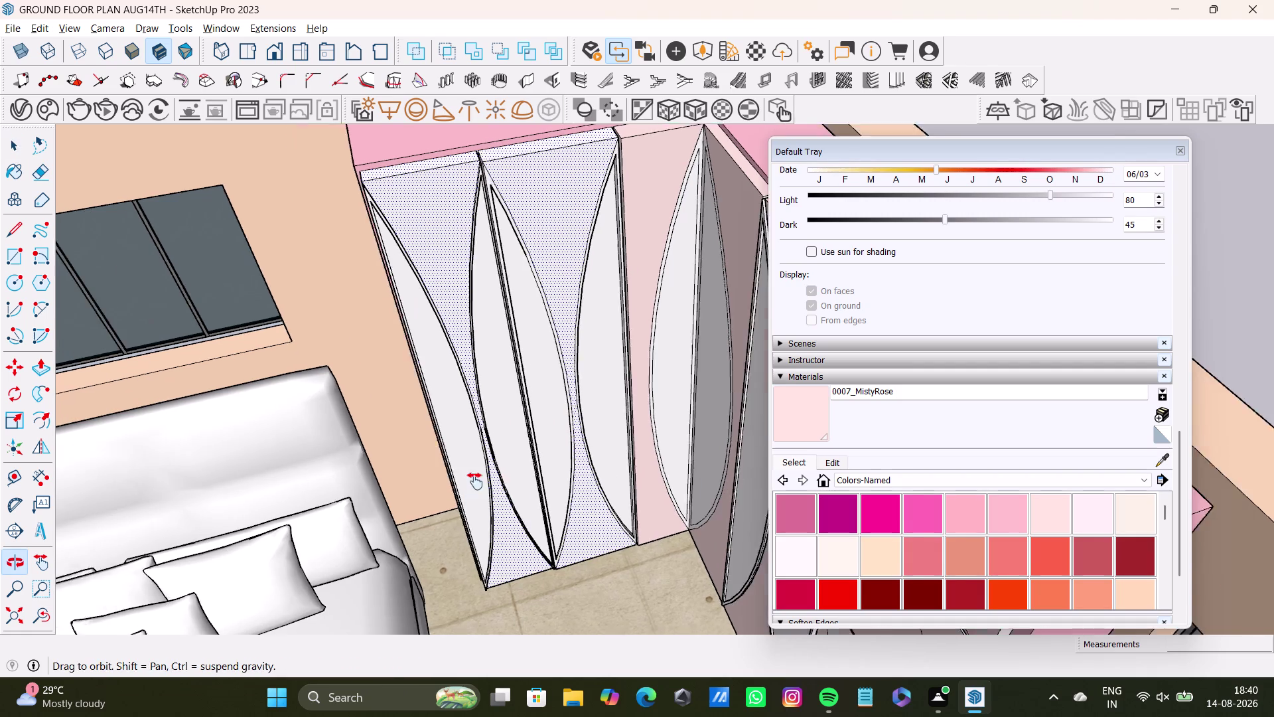
middle_drag(472, 482, 378, 536)
scroll(up, 3)
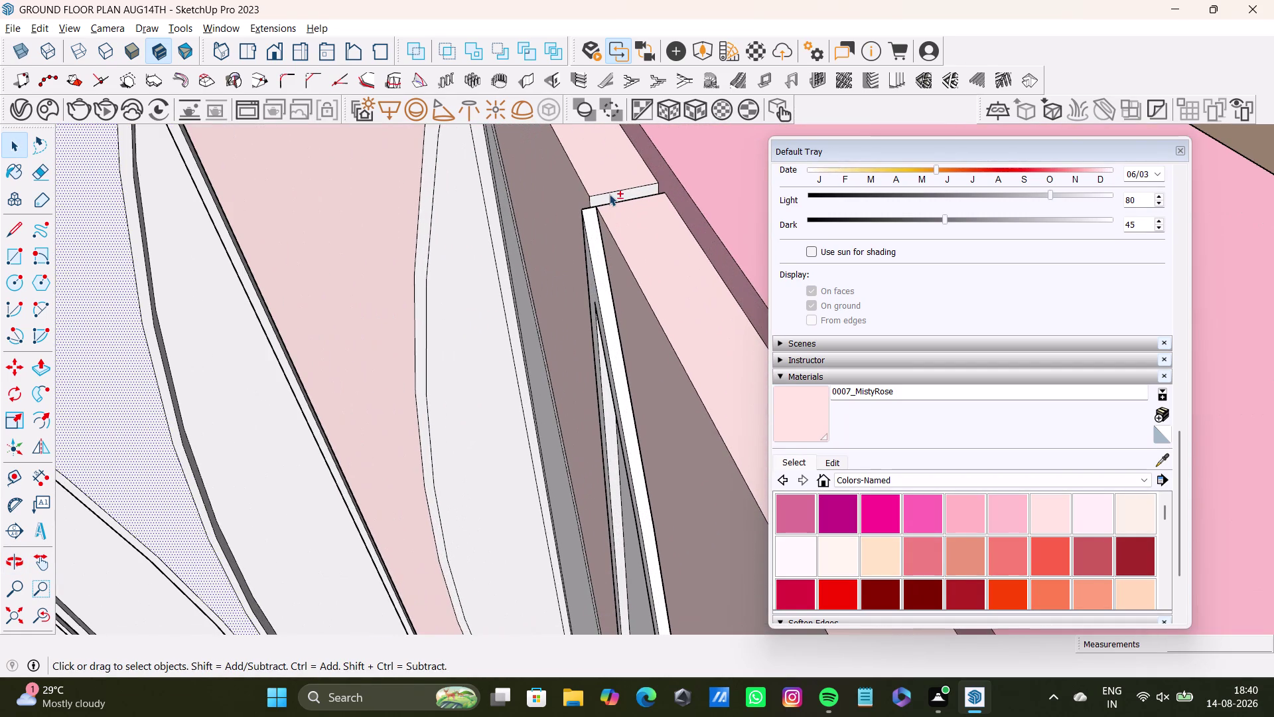
Inspect a divider panel by selecting its top, top edge and side face up close.
click(612, 193)
click(617, 197)
middle_drag(612, 313, 780, 324)
middle_drag(680, 280, 545, 310)
middle_drag(531, 320, 824, 327)
scroll(up, 3)
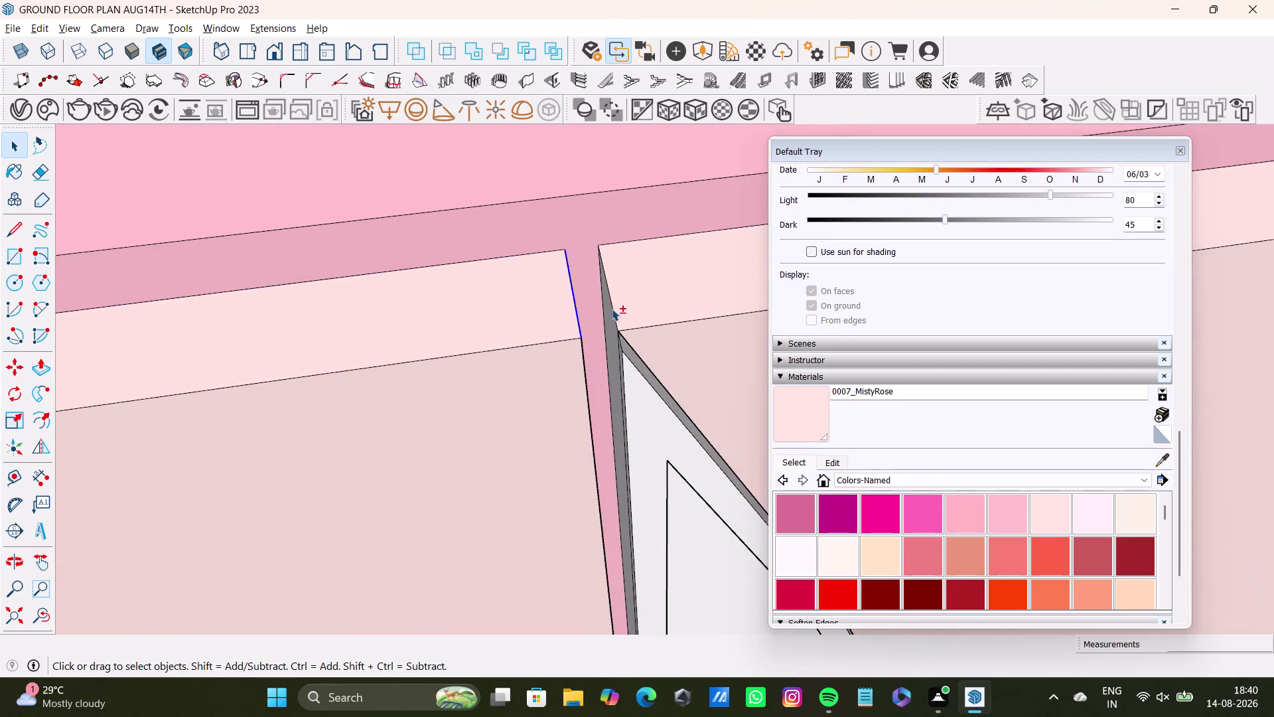
middle_drag(619, 315, 472, 356)
middle_drag(501, 380, 638, 349)
click(509, 406)
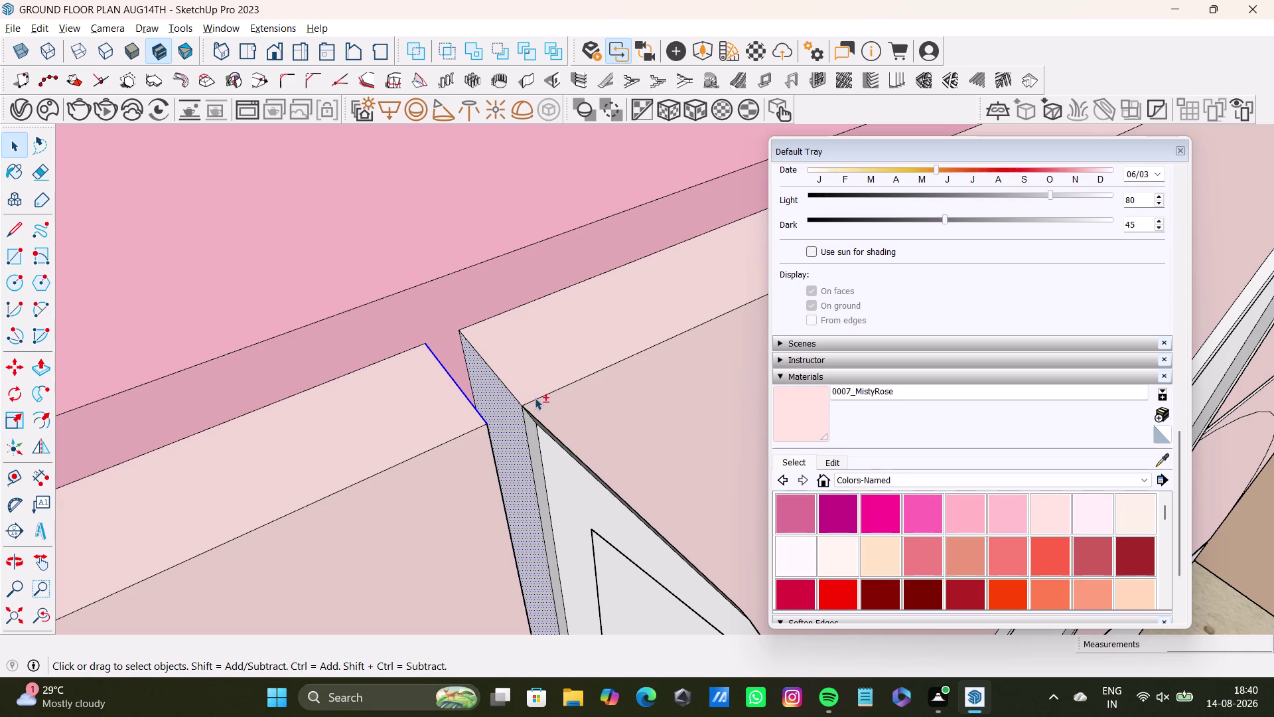
click(532, 422)
scroll(down, 3)
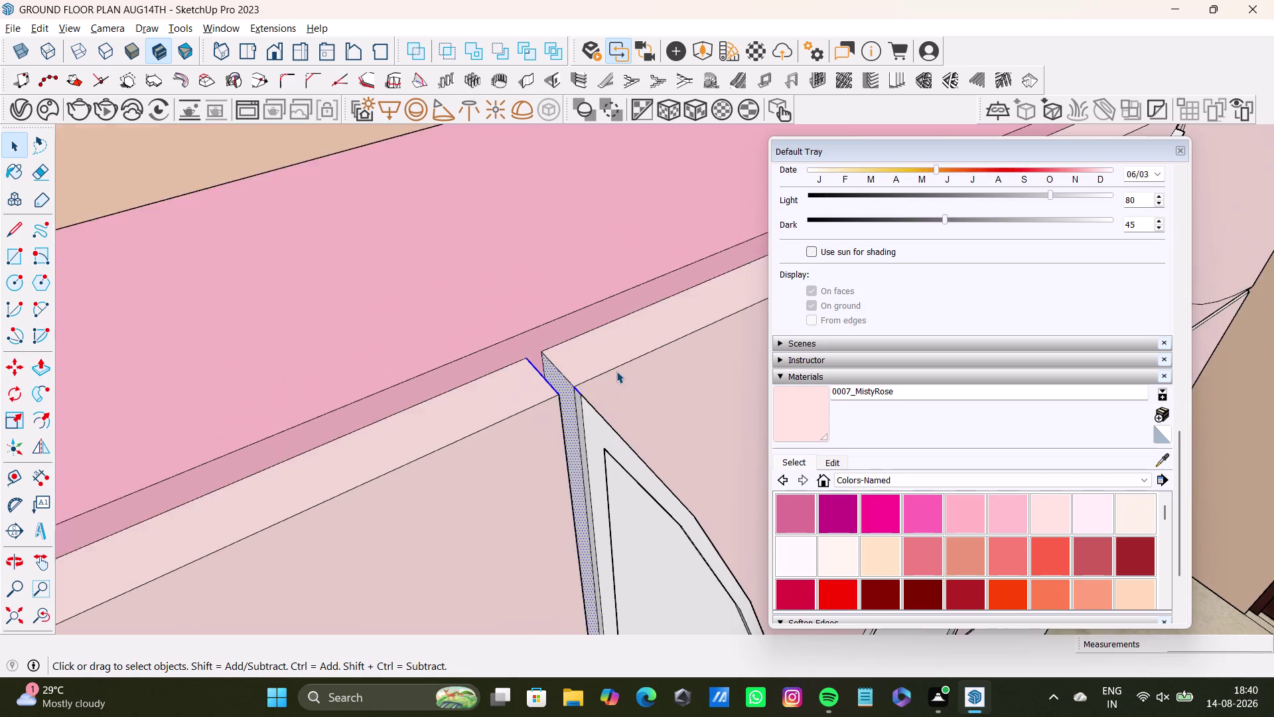
scroll(down, 3)
middle_drag(629, 372, 0, 491)
scroll(up, 3)
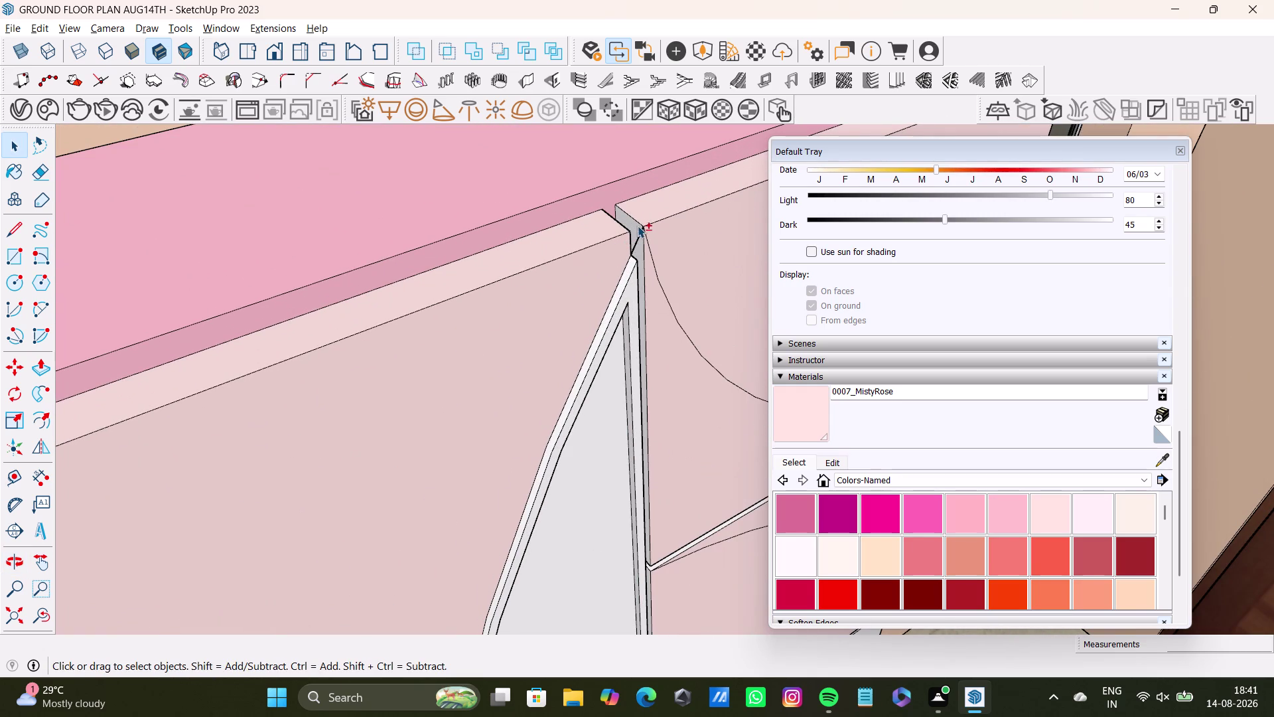
Check the wardrobe panel edges at the top corner and along the leaf panel.
click(637, 226)
middle_drag(664, 273, 315, 328)
scroll(up, 3)
click(532, 205)
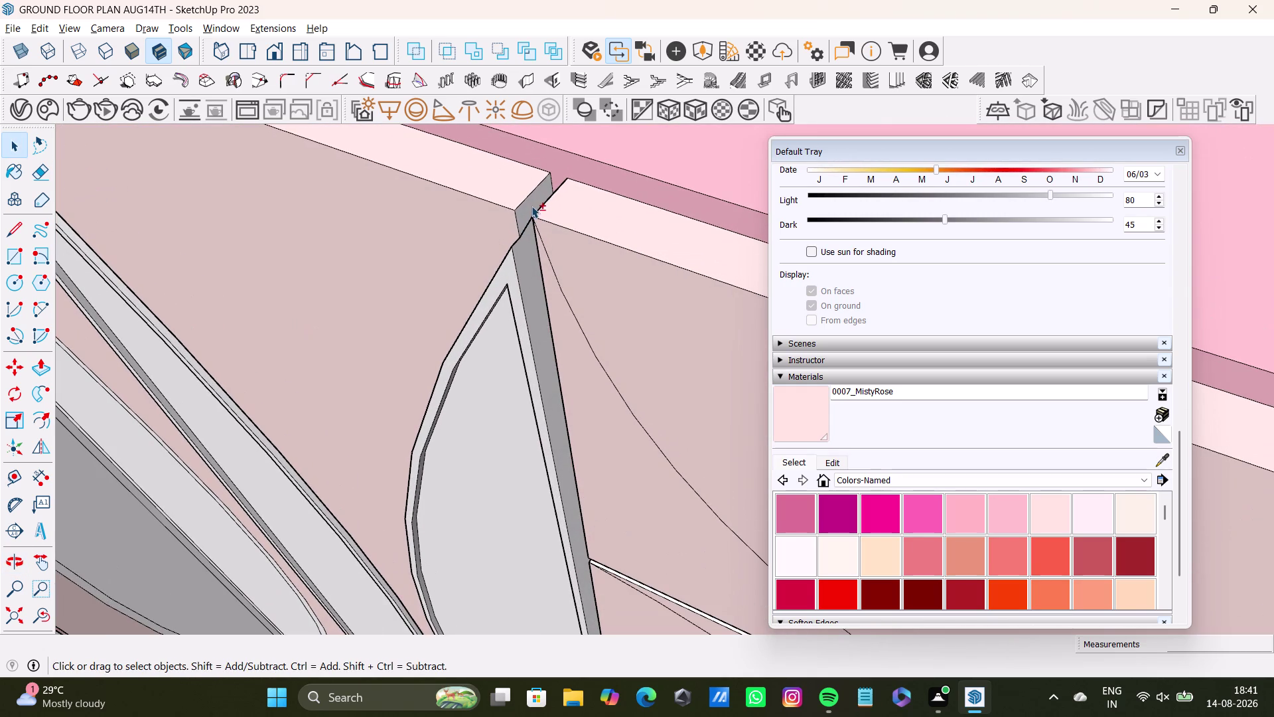
scroll(down, 3)
middle_drag(500, 260, 565, 242)
middle_drag(564, 243, 381, 247)
scroll(up, 3)
click(503, 290)
middle_drag(515, 411, 513, 395)
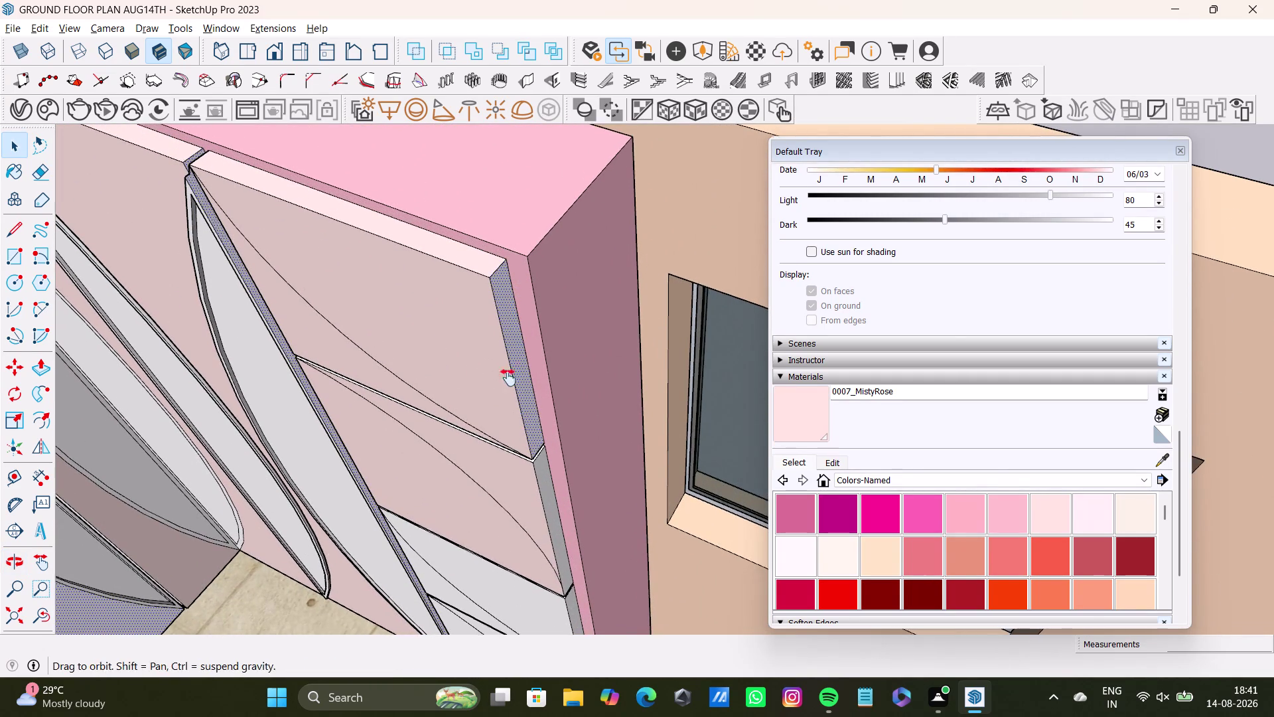
middle_drag(512, 395, 481, 310)
Select and inspect the narrow side panel edges down to the wardrobe base.
click(524, 411)
click(522, 415)
middle_drag(534, 435, 527, 337)
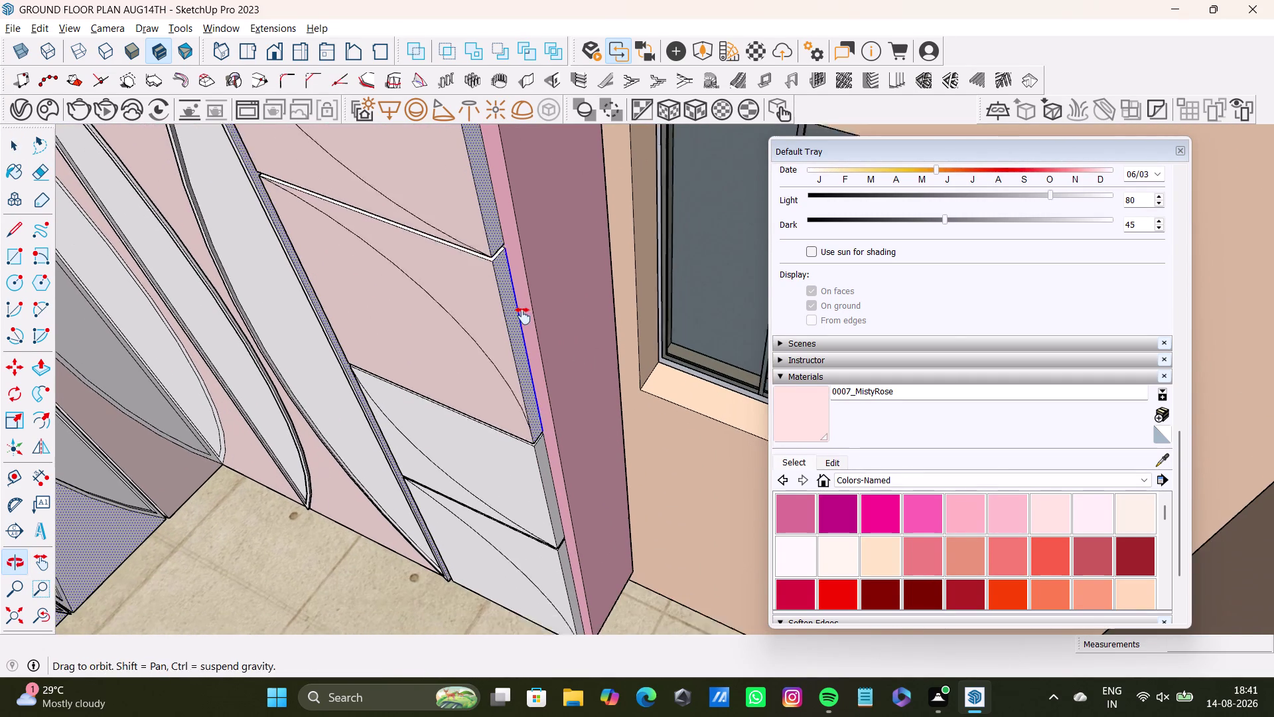
middle_drag(527, 337, 520, 304)
click(541, 439)
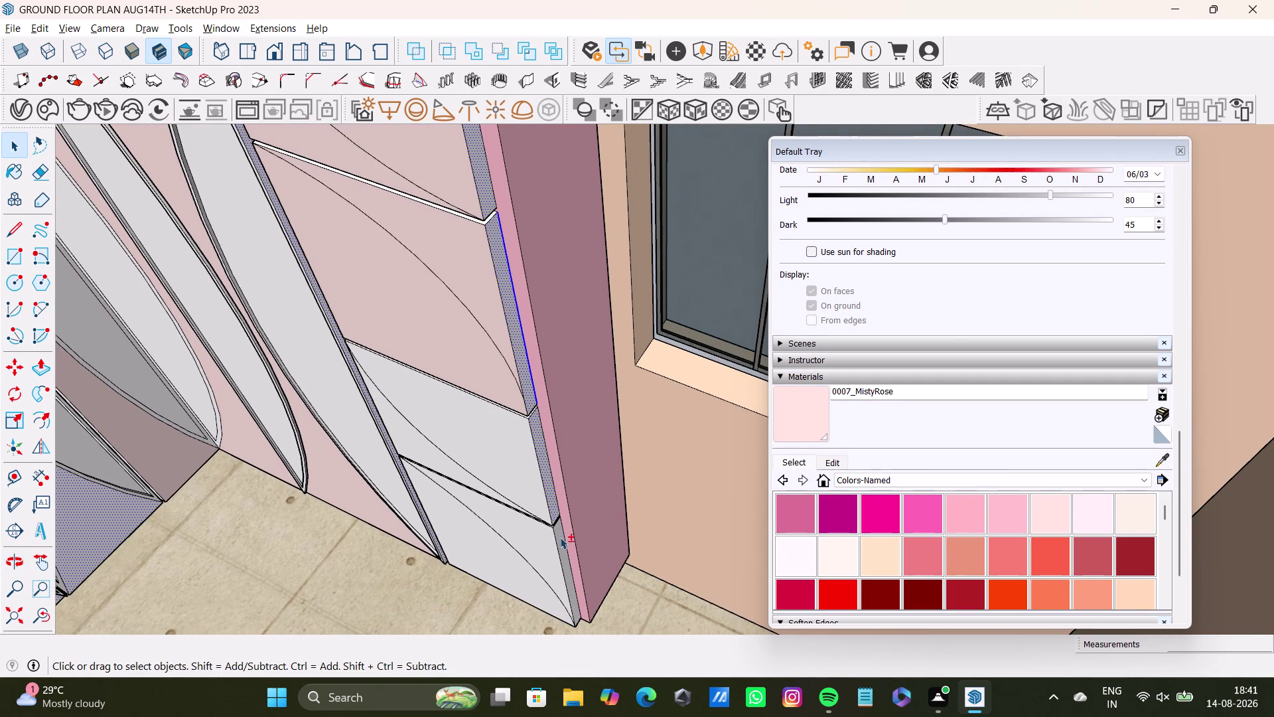
click(560, 537)
middle_drag(476, 575, 576, 533)
scroll(up, 3)
middle_drag(552, 505, 440, 506)
middle_drag(451, 521, 716, 432)
scroll(up, 3)
middle_drag(517, 398, 410, 562)
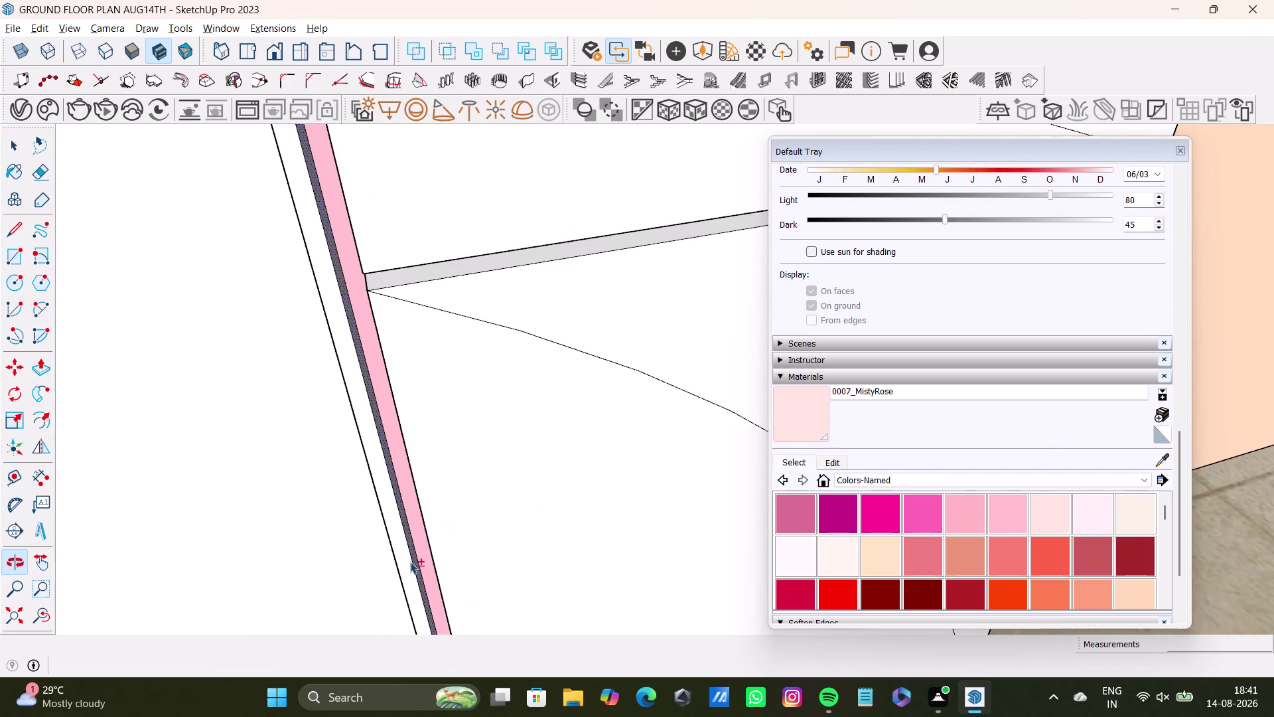
middle_drag(395, 474, 426, 554)
Select the thin shelf strip, then orbit out to the wardrobe corner.
click(491, 366)
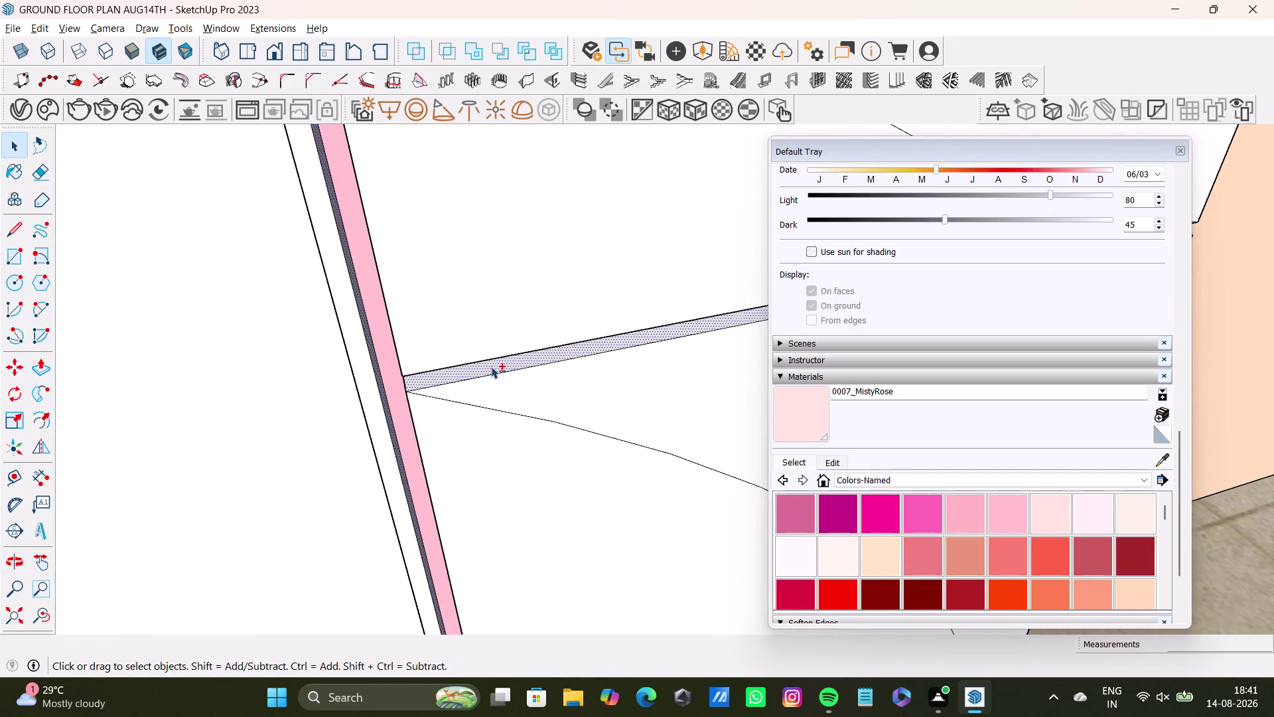
scroll(down, 3)
middle_drag(424, 400, 564, 414)
middle_drag(550, 421, 244, 441)
scroll(down, 3)
middle_drag(302, 320, 384, 486)
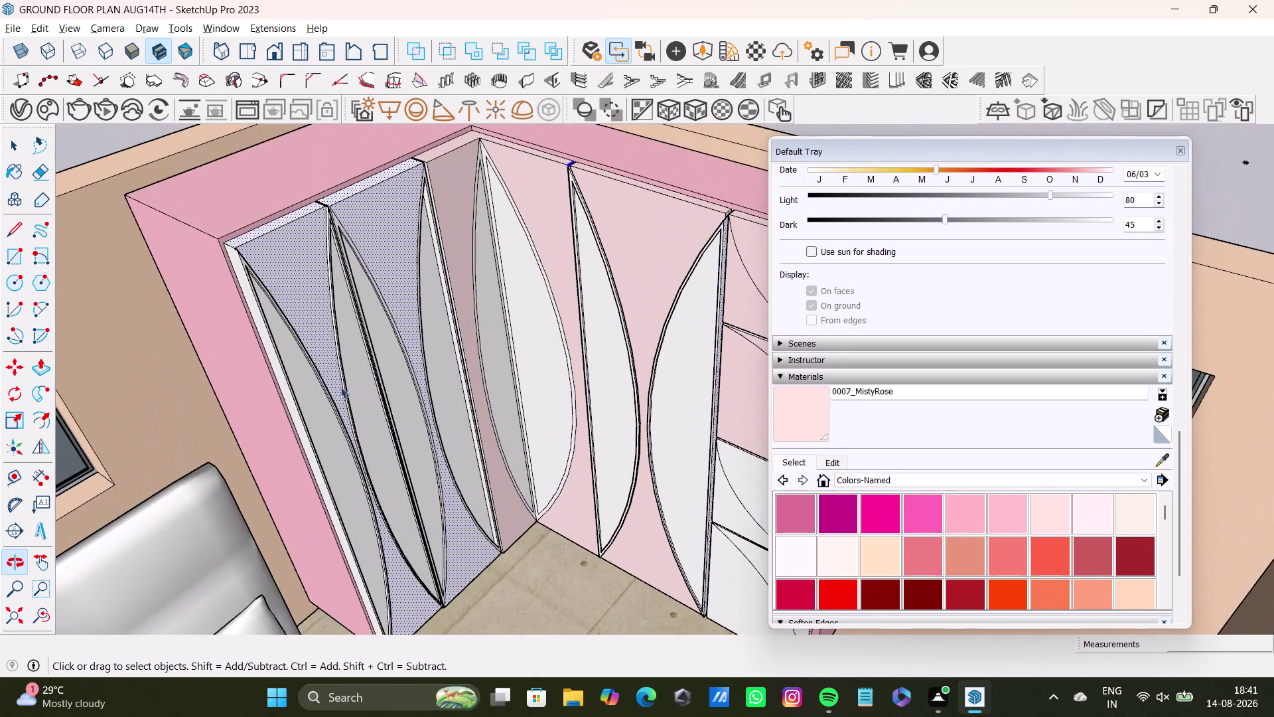
scroll(up, 3)
middle_drag(419, 347, 500, 285)
Select the left leaf panels and briefly switch to Paint Bucket near them.
click(228, 174)
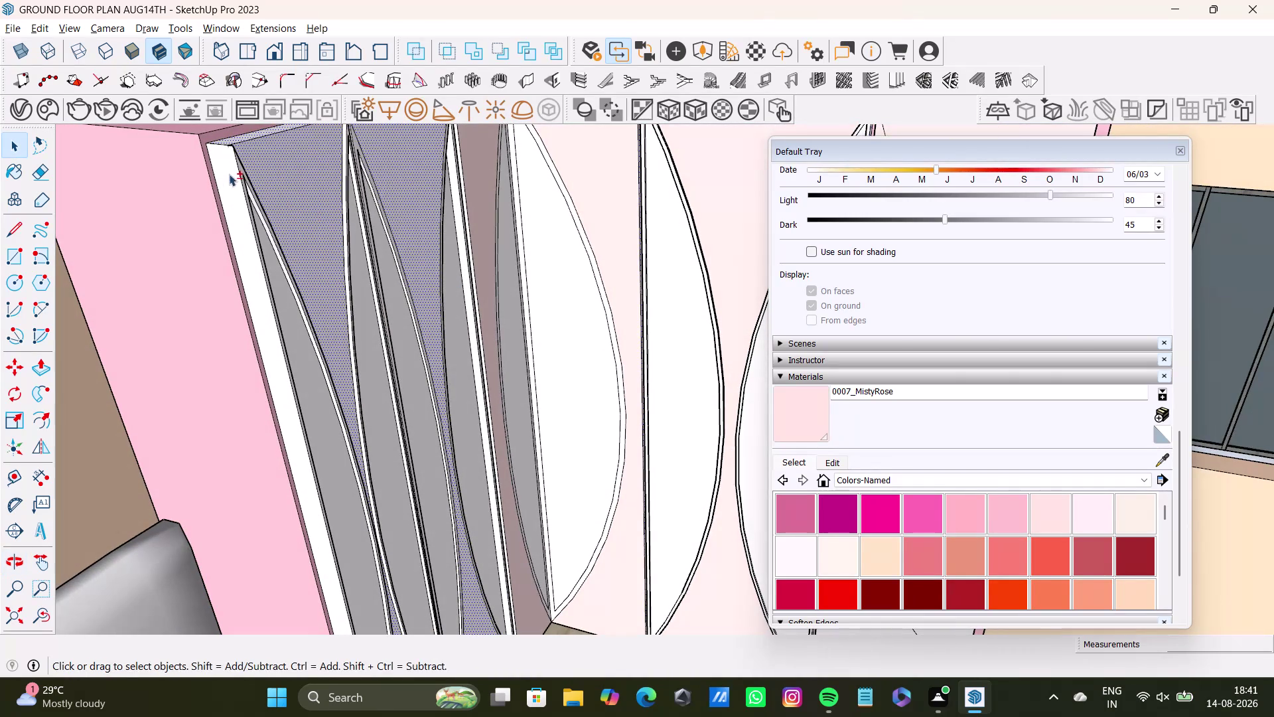
scroll(down, 3)
scroll(up, 3)
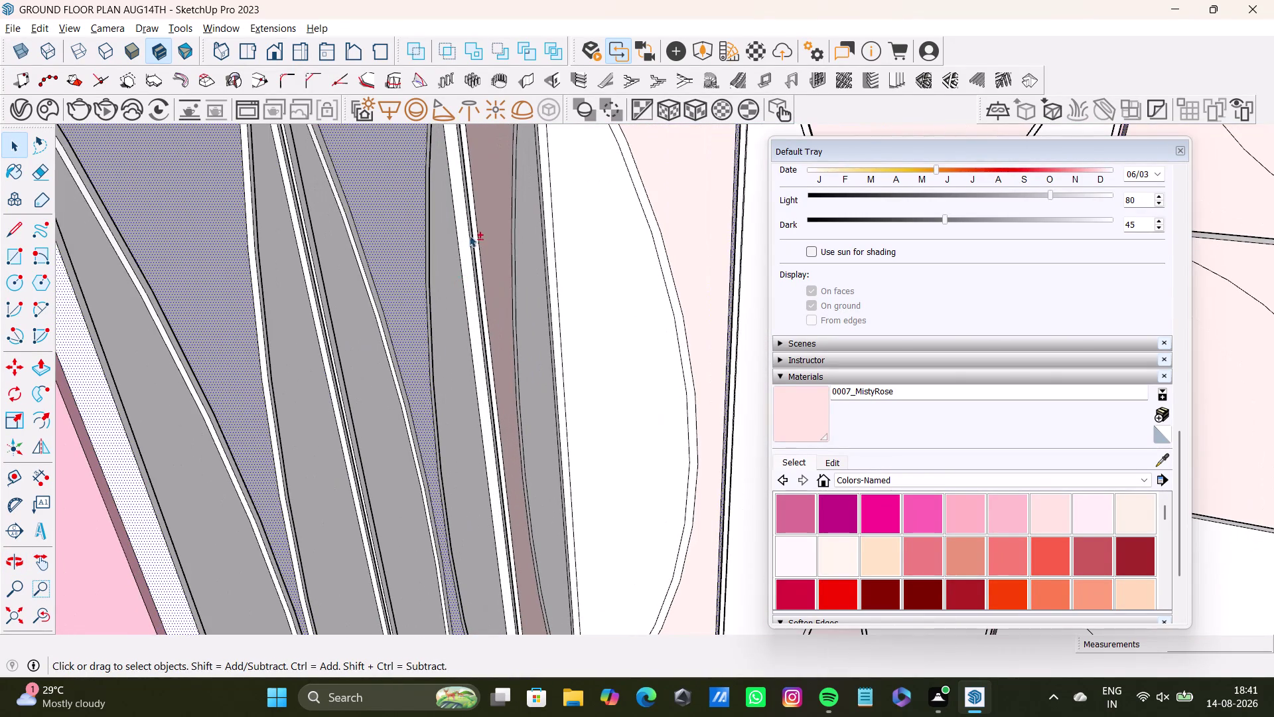
click(465, 237)
scroll(down, 3)
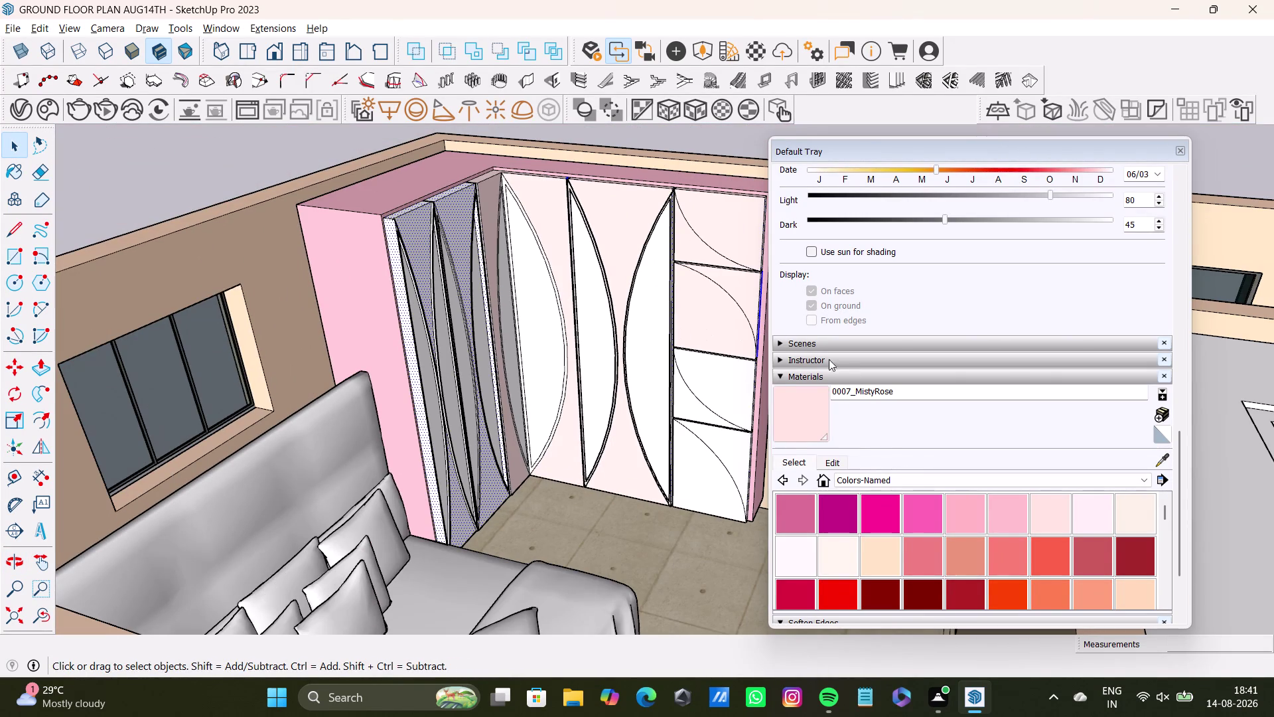
click(791, 410)
click(404, 222)
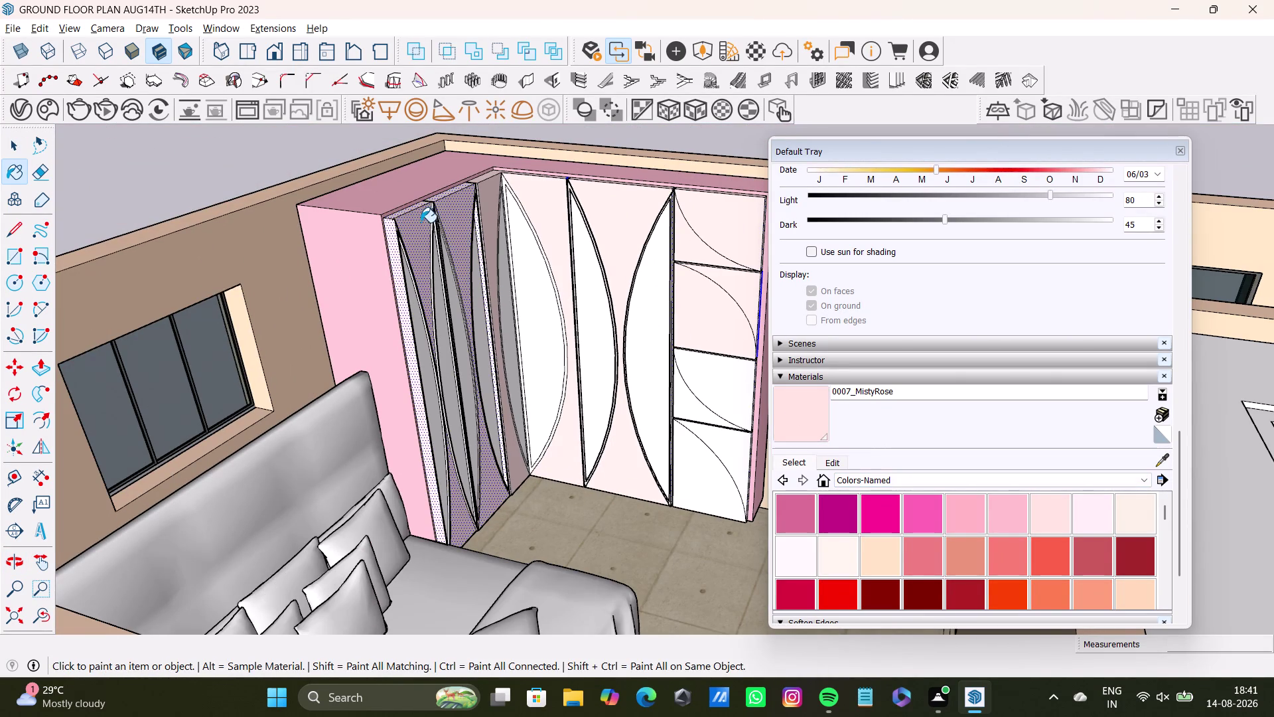
middle_drag(486, 348, 437, 401)
scroll(up, 3)
Return to Select, check a leaf panel near the floor, and view the whole wardrobe front.
key(space)
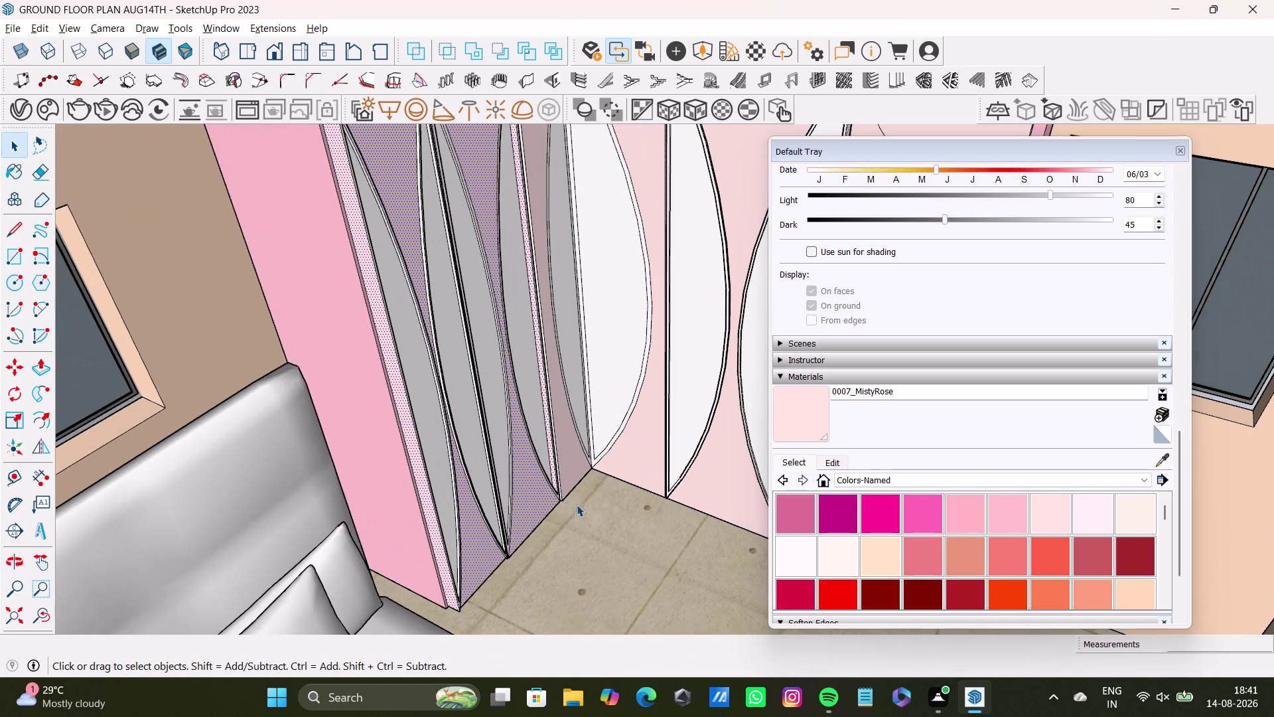
click(591, 529)
scroll(down, 3)
middle_drag(603, 508, 405, 508)
scroll(up, 3)
middle_drag(518, 421, 564, 400)
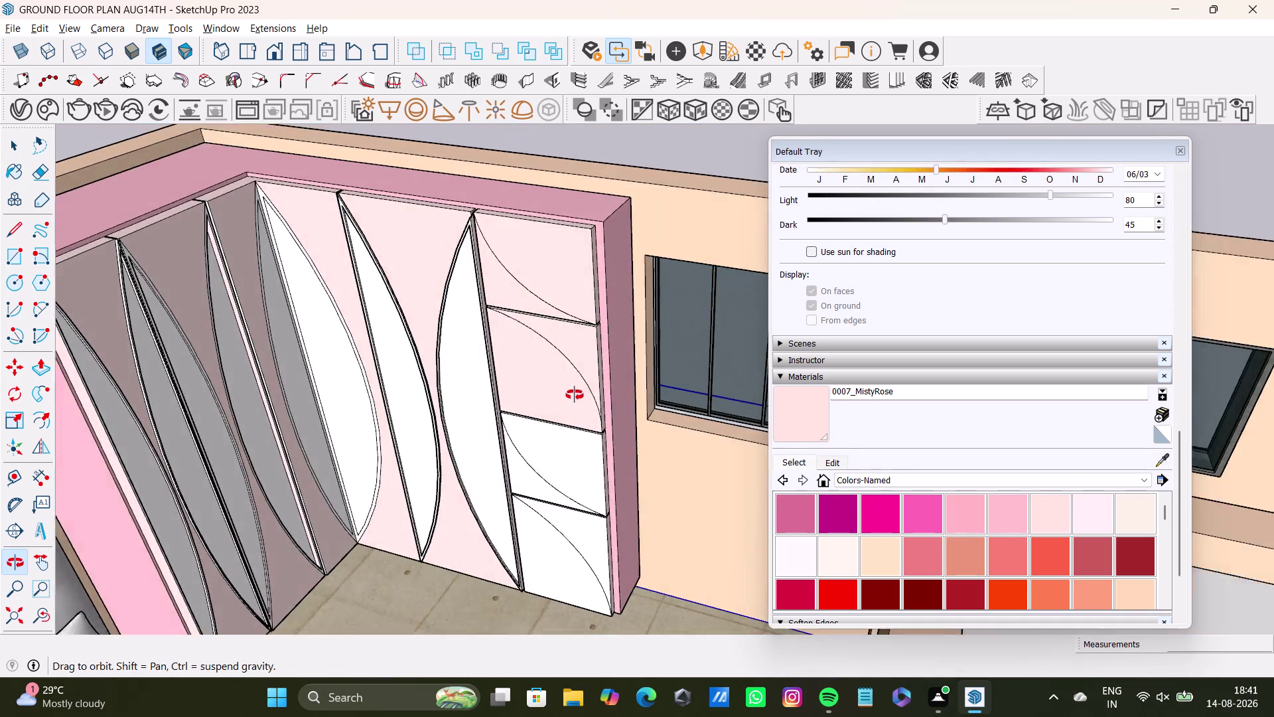
middle_drag(564, 400, 503, 450)
Choose the Glass and Mirrors collection and pick Translucent Glass Gray.
click(868, 478)
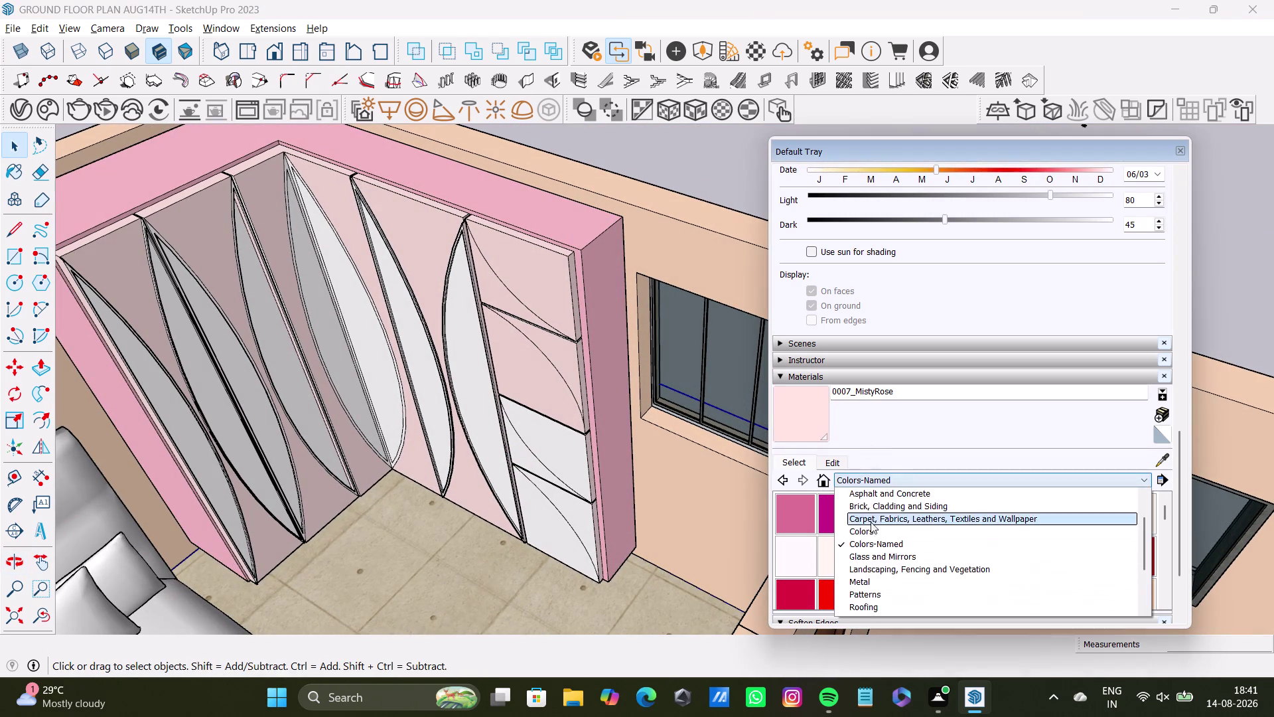
scroll(down, 3)
scroll(down, 3)
scroll(down, 3)
scroll(down, 3)
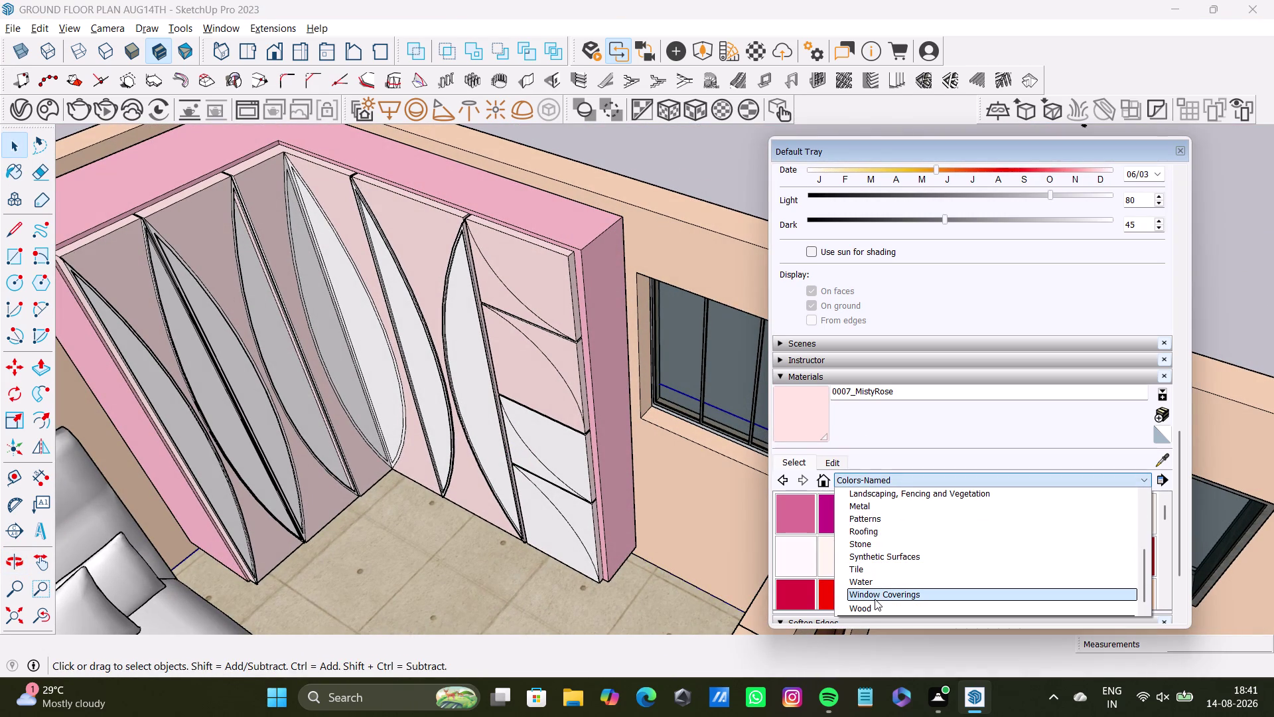
scroll(up, 3)
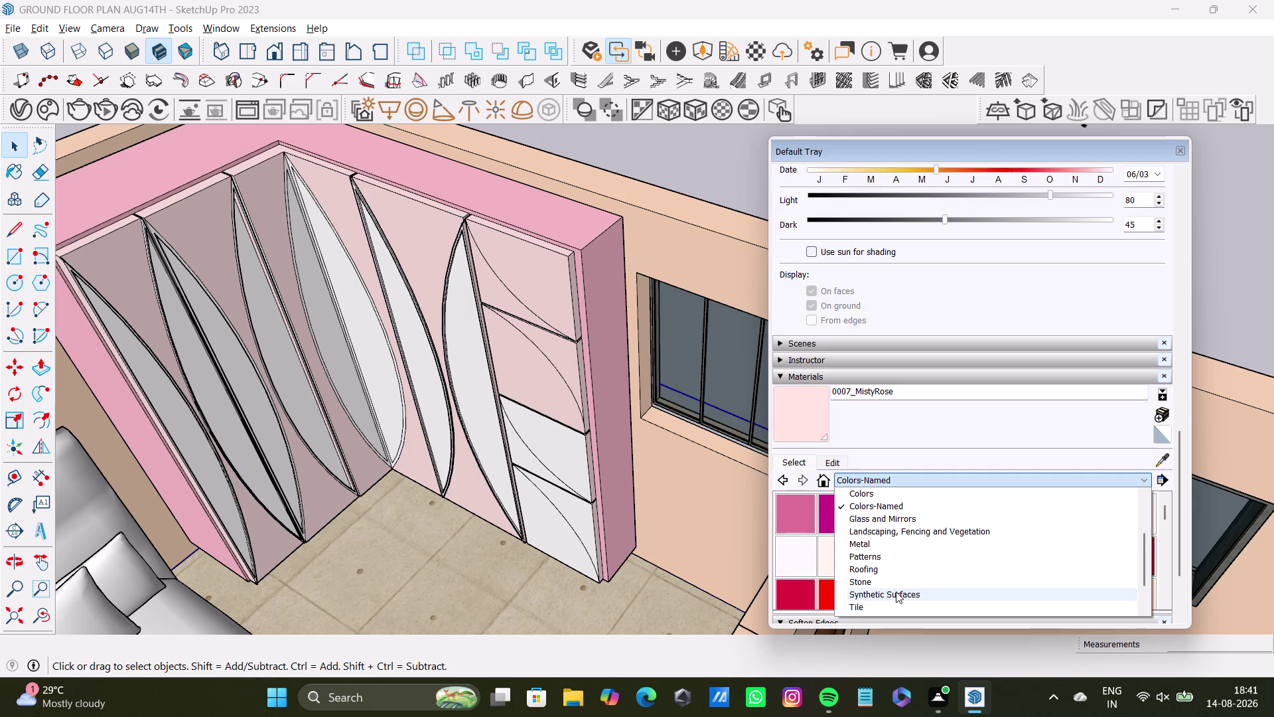
click(881, 520)
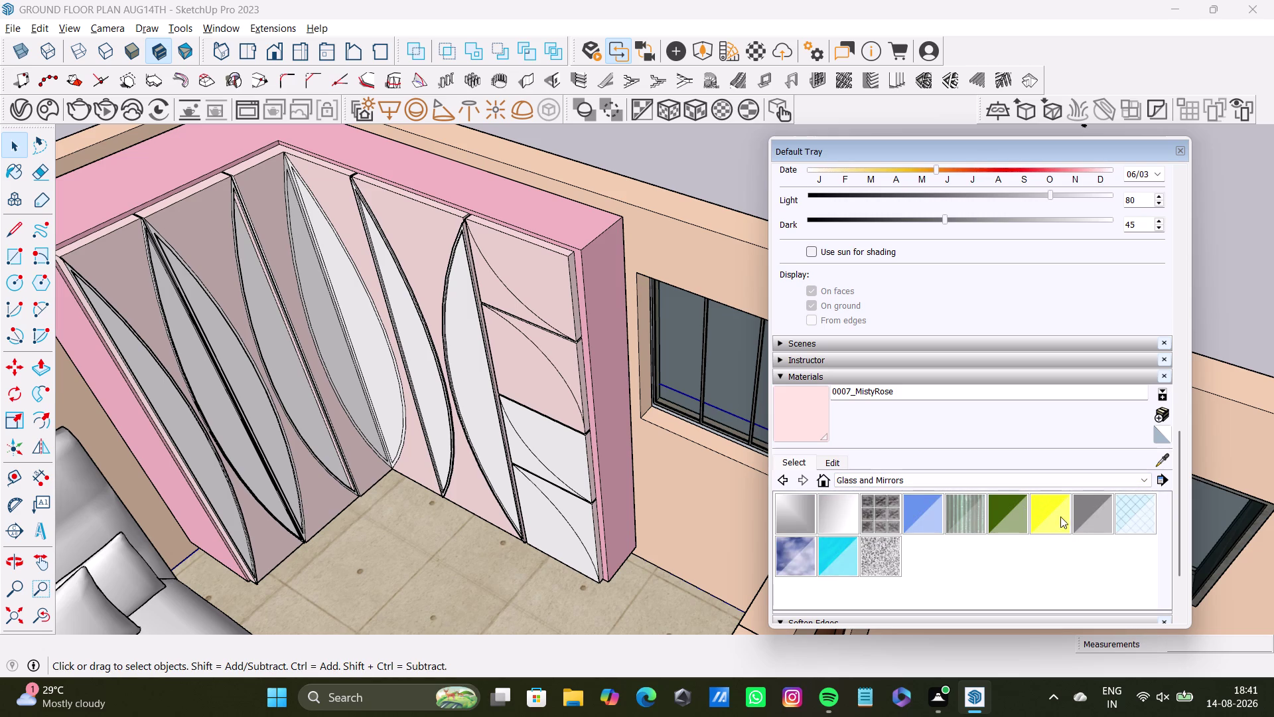
click(1099, 516)
key(space)
Paint all the leaf-shaped panels with translucent gray glass.
click(469, 343)
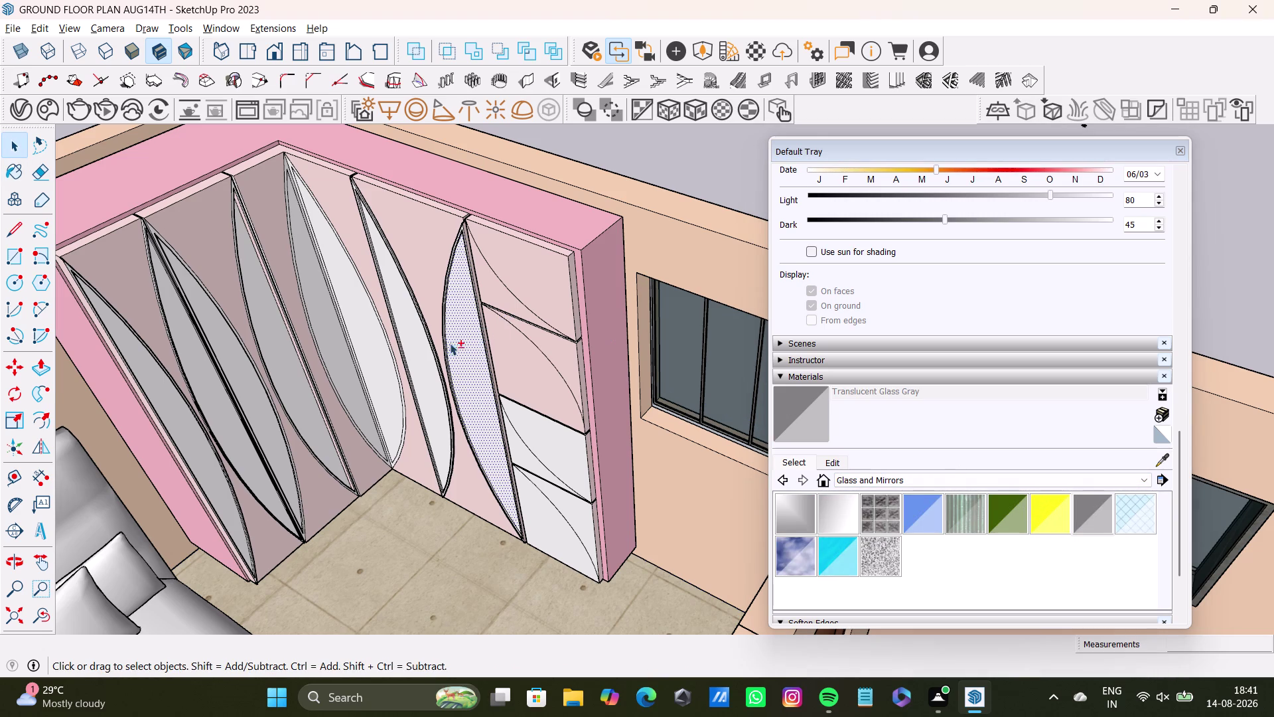
click(410, 357)
click(372, 347)
click(338, 349)
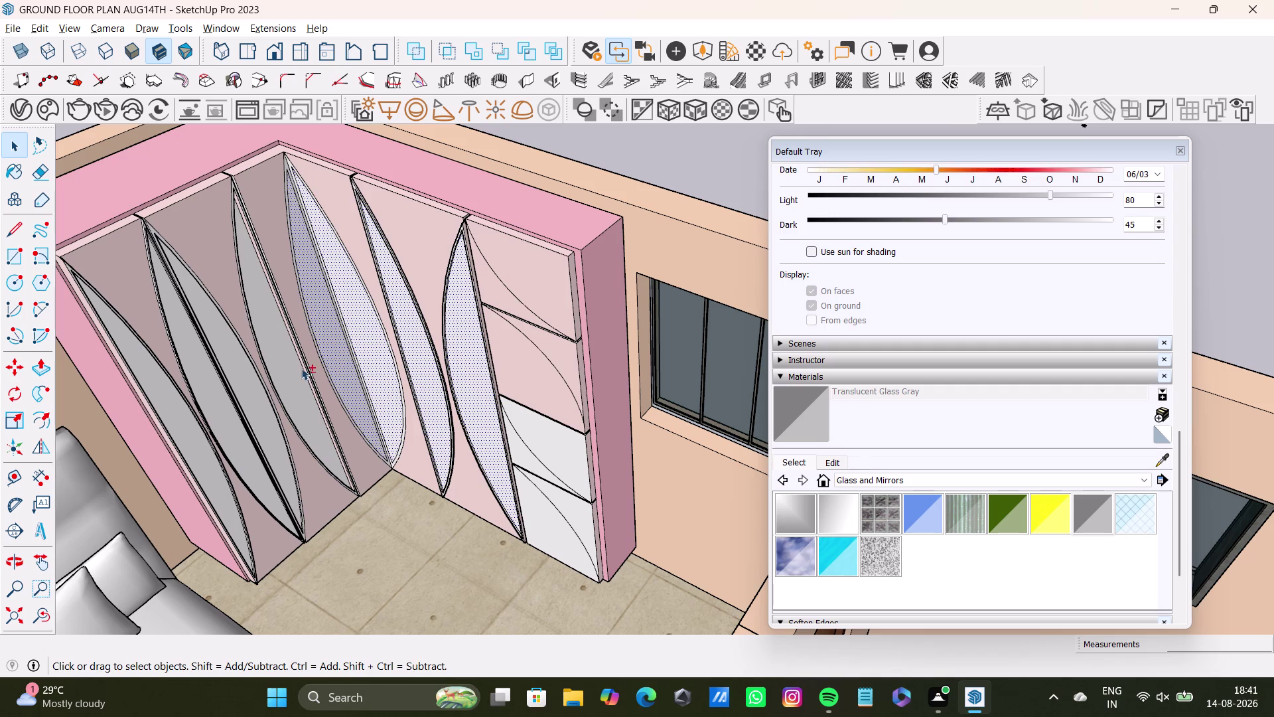
click(287, 375)
click(250, 392)
click(218, 409)
click(179, 419)
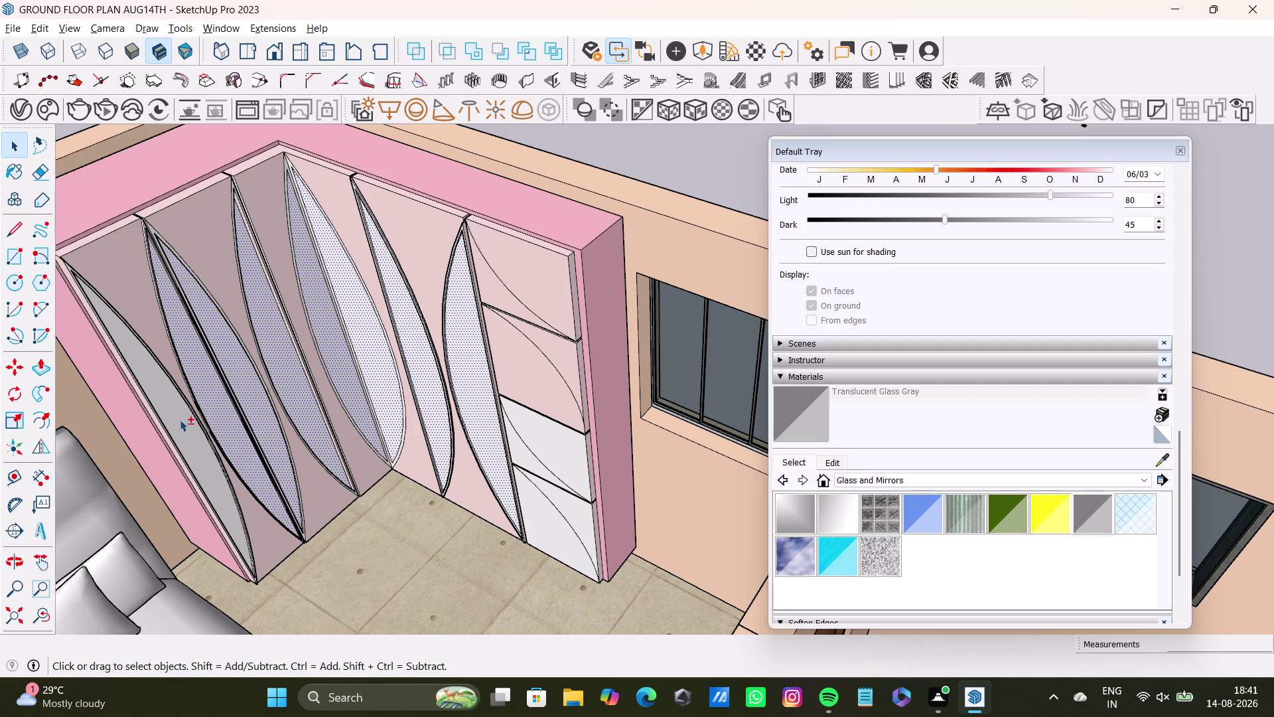
click(535, 432)
click(526, 452)
click(532, 504)
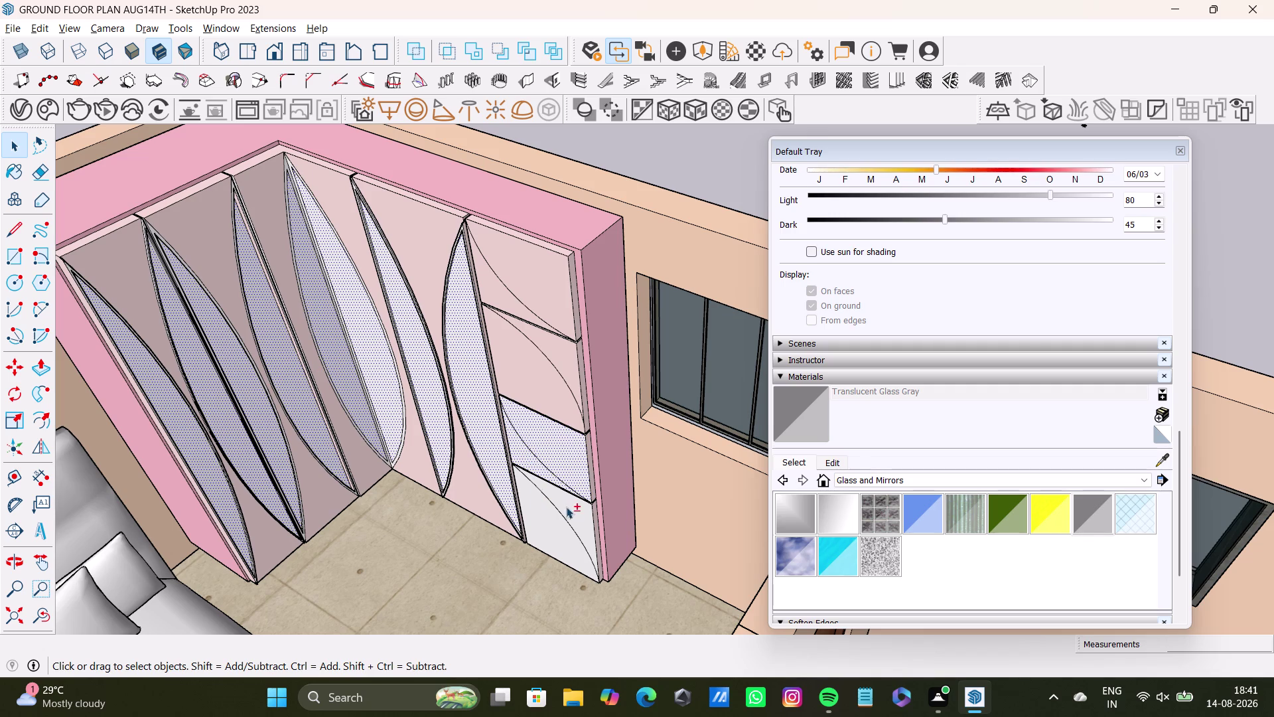
Paint the stacked drawer fronts with gray glass, then return to Select.
click(573, 506)
click(551, 393)
click(562, 366)
click(553, 302)
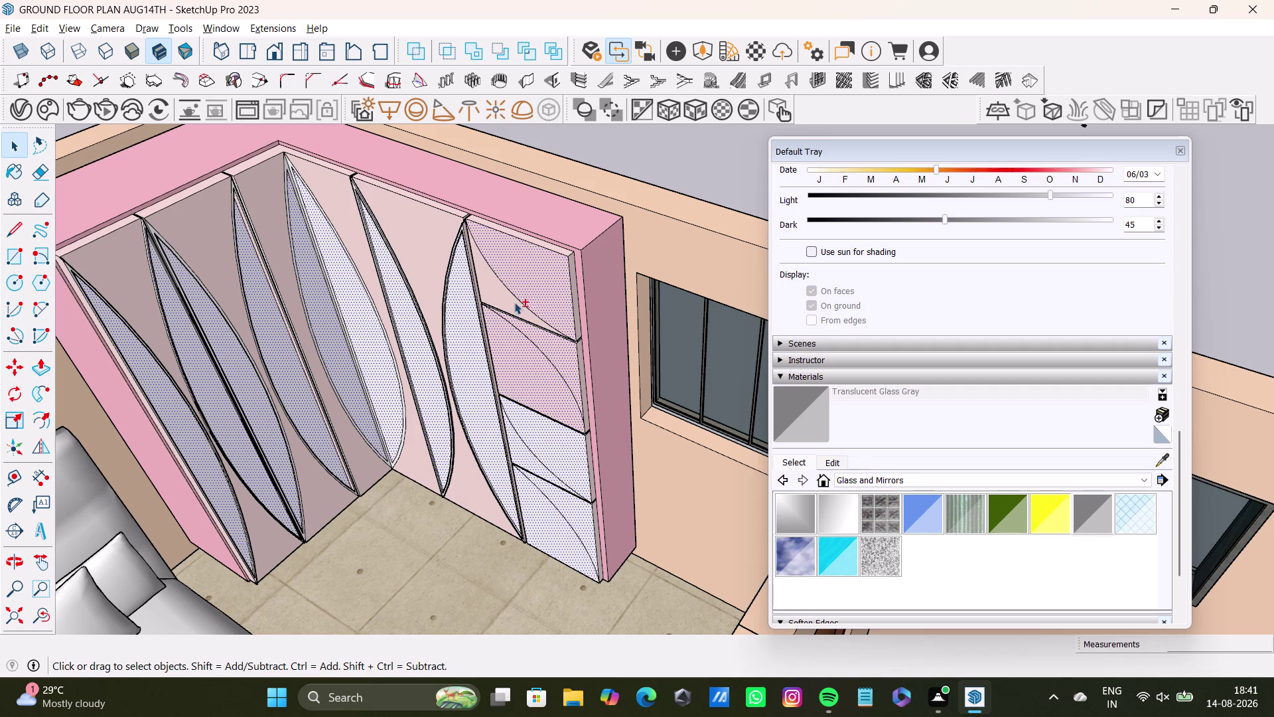
click(514, 302)
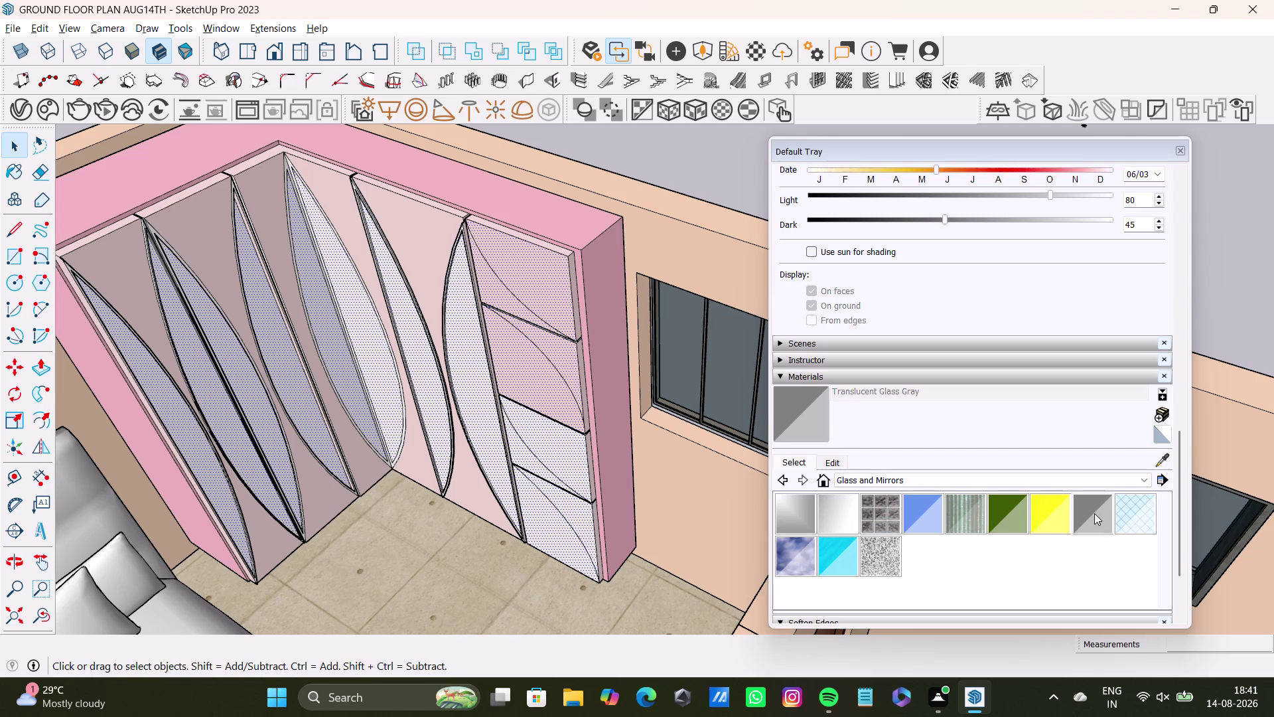
click(1094, 512)
click(547, 300)
key(space)
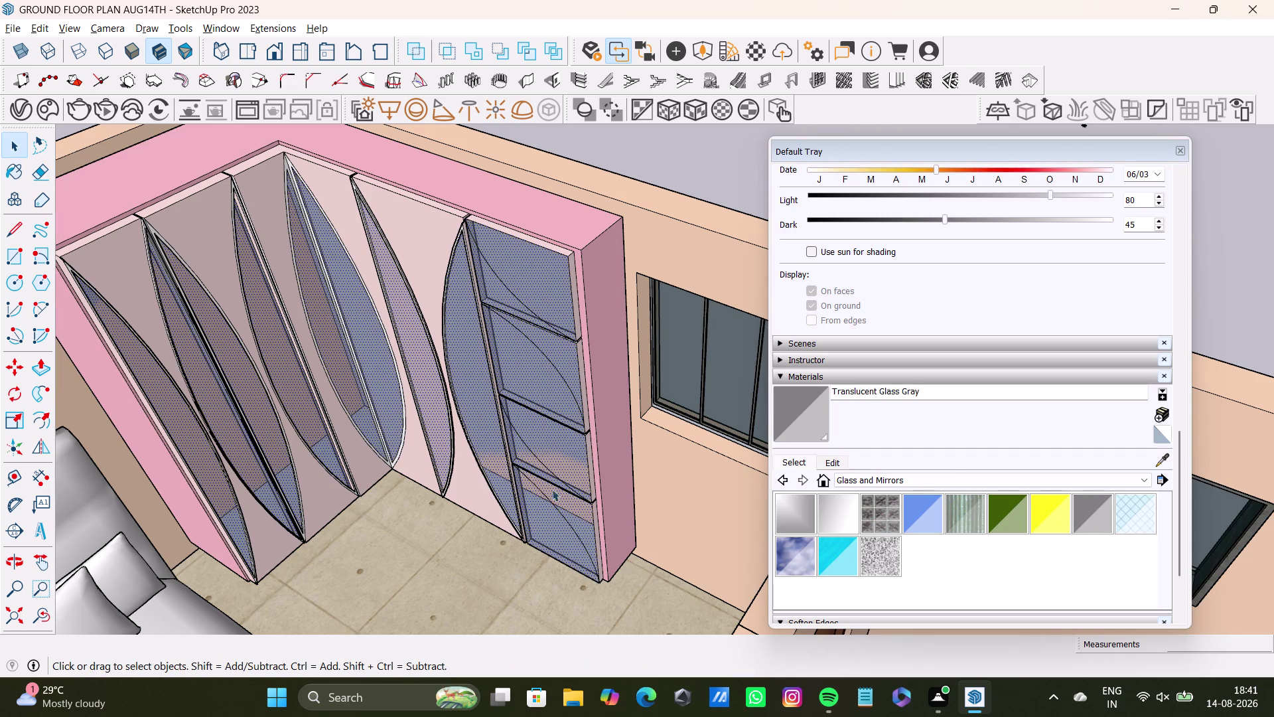
Orbit around the house exterior to bring the white second wardrobe unit into view.
scroll(down, 3)
middle_drag(559, 559, 428, 554)
key(space)
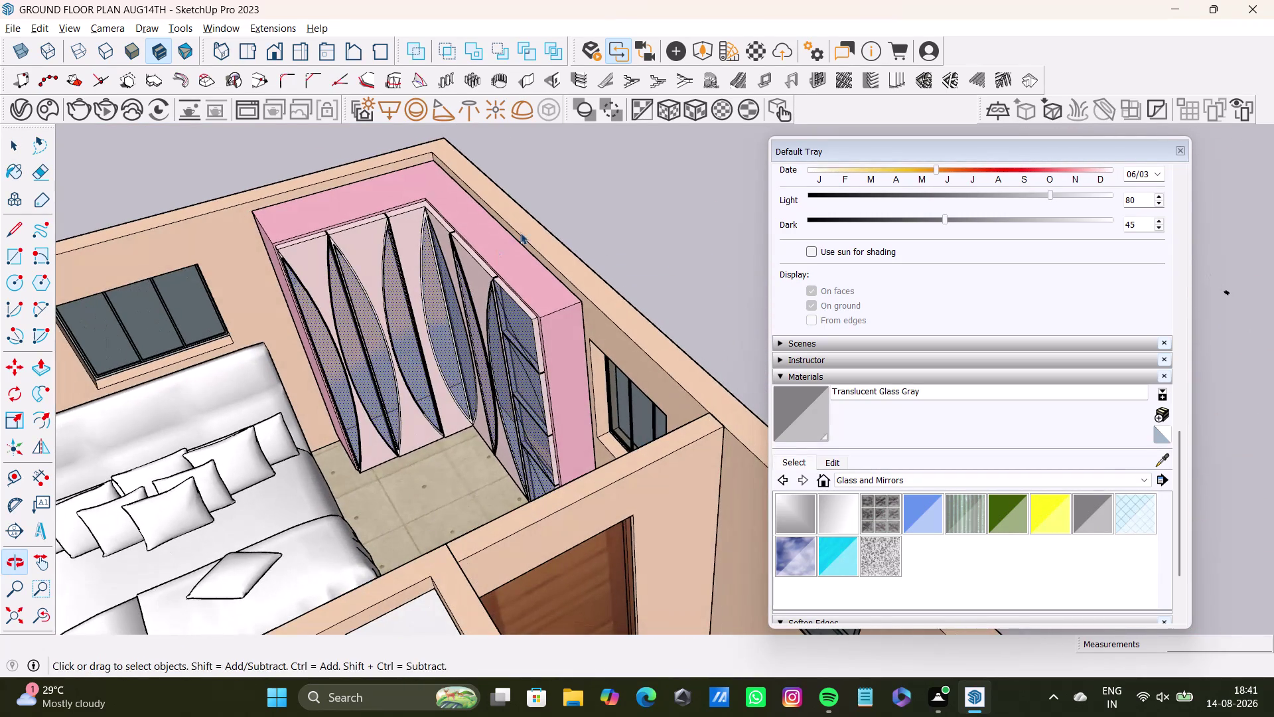
click(616, 228)
key(space)
click(669, 237)
middle_drag(634, 365, 275, 375)
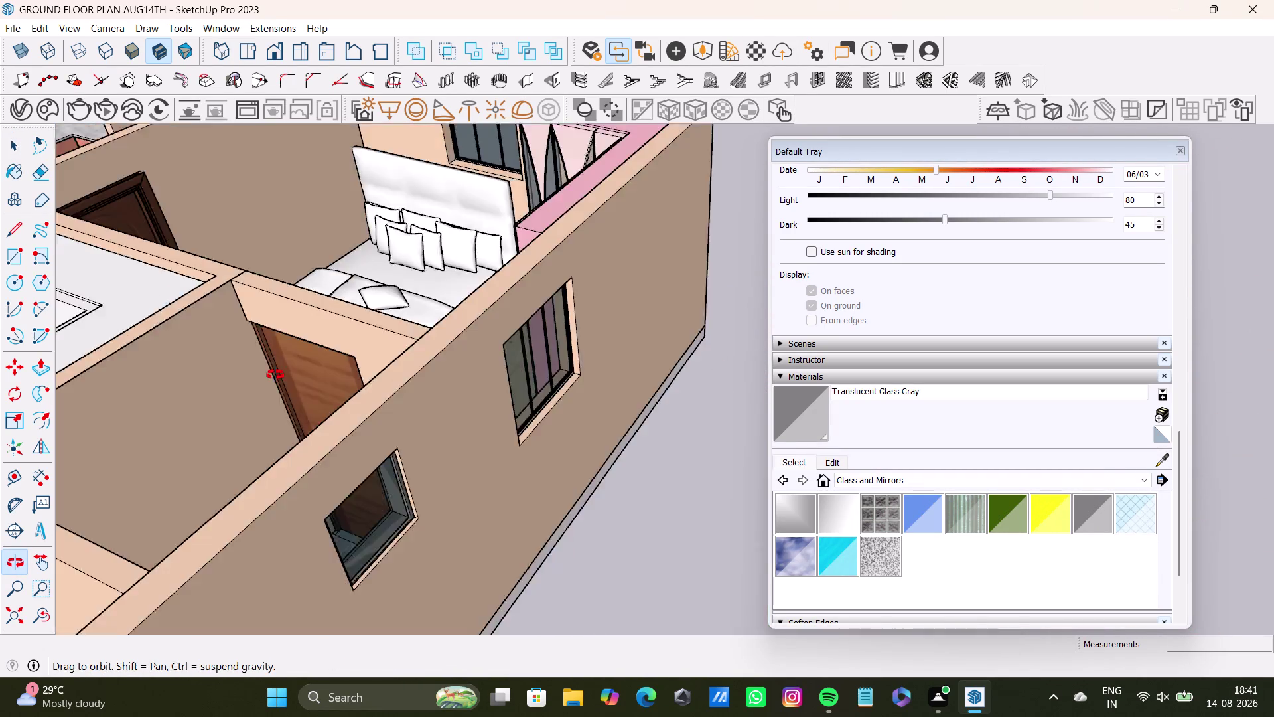
middle_drag(275, 375, 666, 422)
scroll(down, 3)
middle_drag(543, 409, 458, 220)
scroll(up, 3)
middle_drag(470, 329, 498, 205)
middle_drag(419, 183, 441, 230)
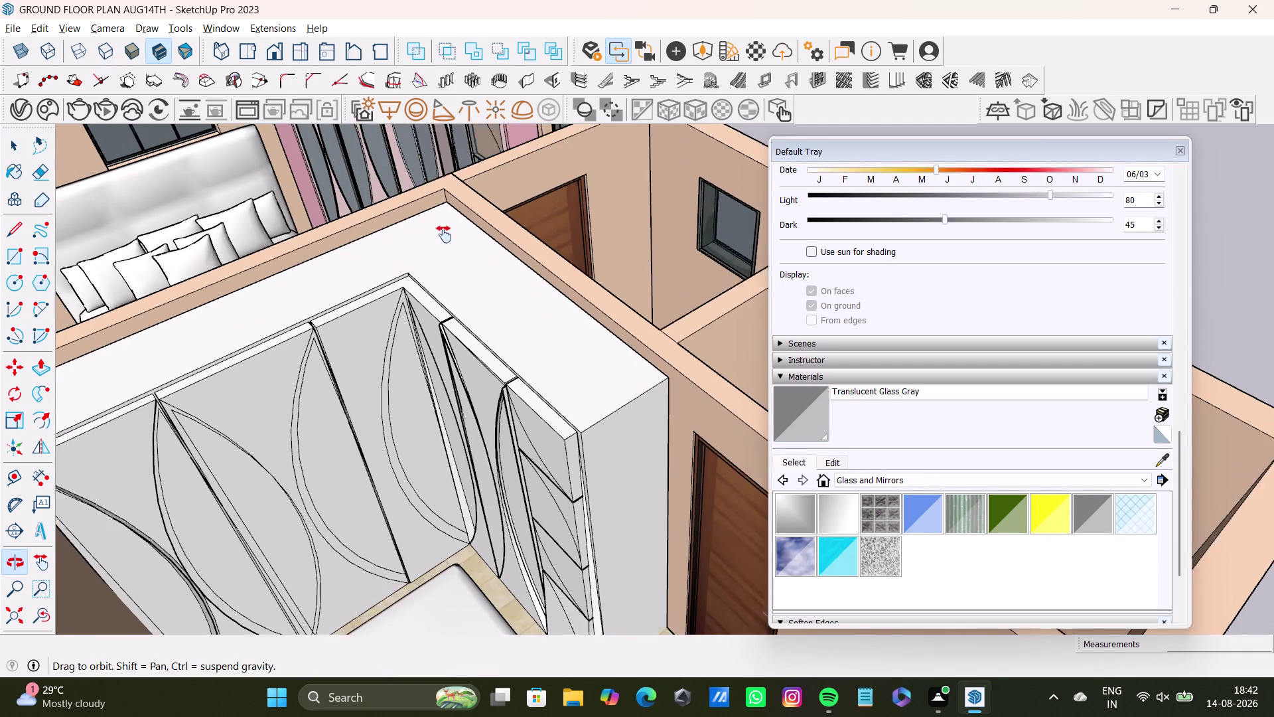
middle_drag(440, 229, 451, 247)
Sample the 0007_MistyRose material from the existing pink wardrobe.
click(1160, 459)
scroll(up, 3)
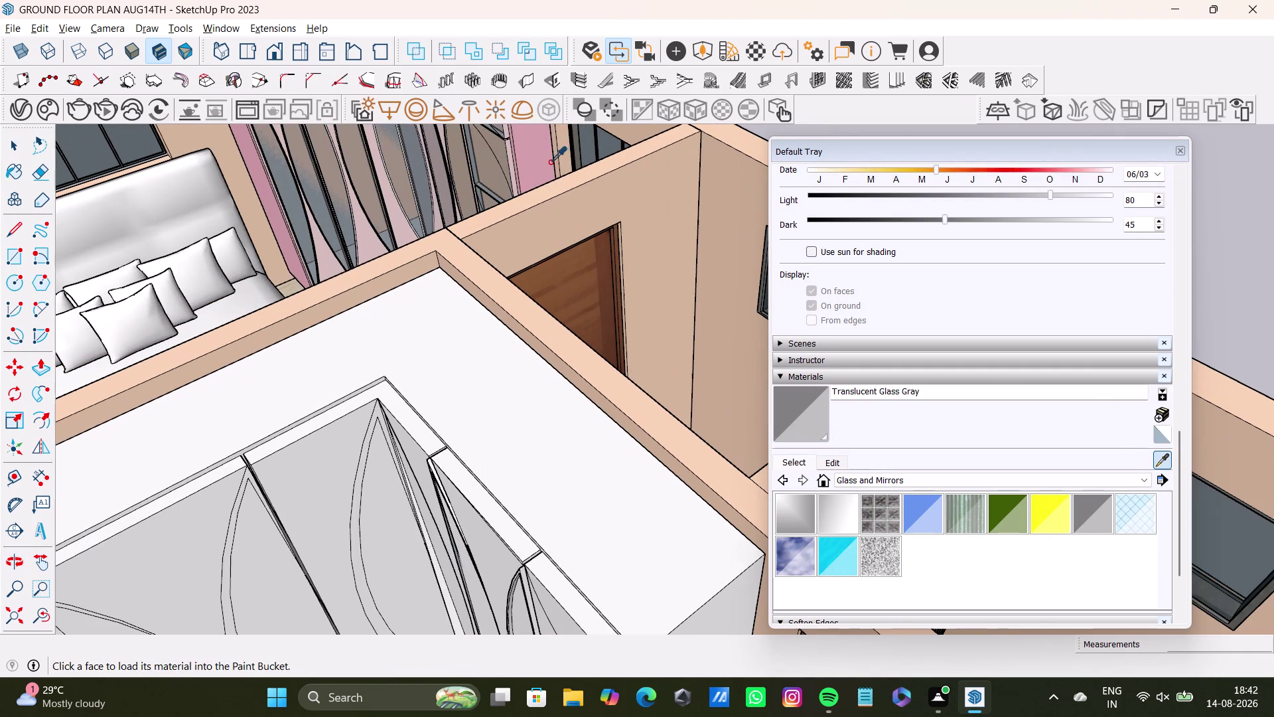
click(513, 149)
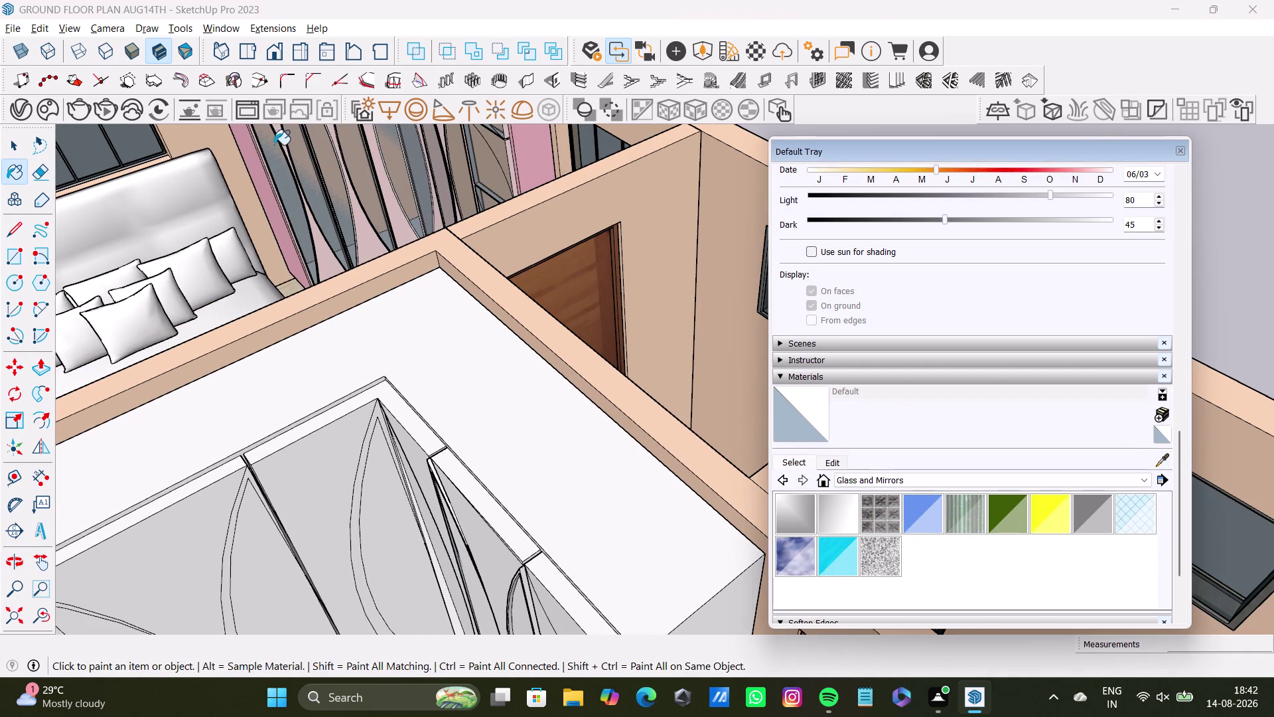
click(1156, 456)
click(370, 248)
scroll(down, 3)
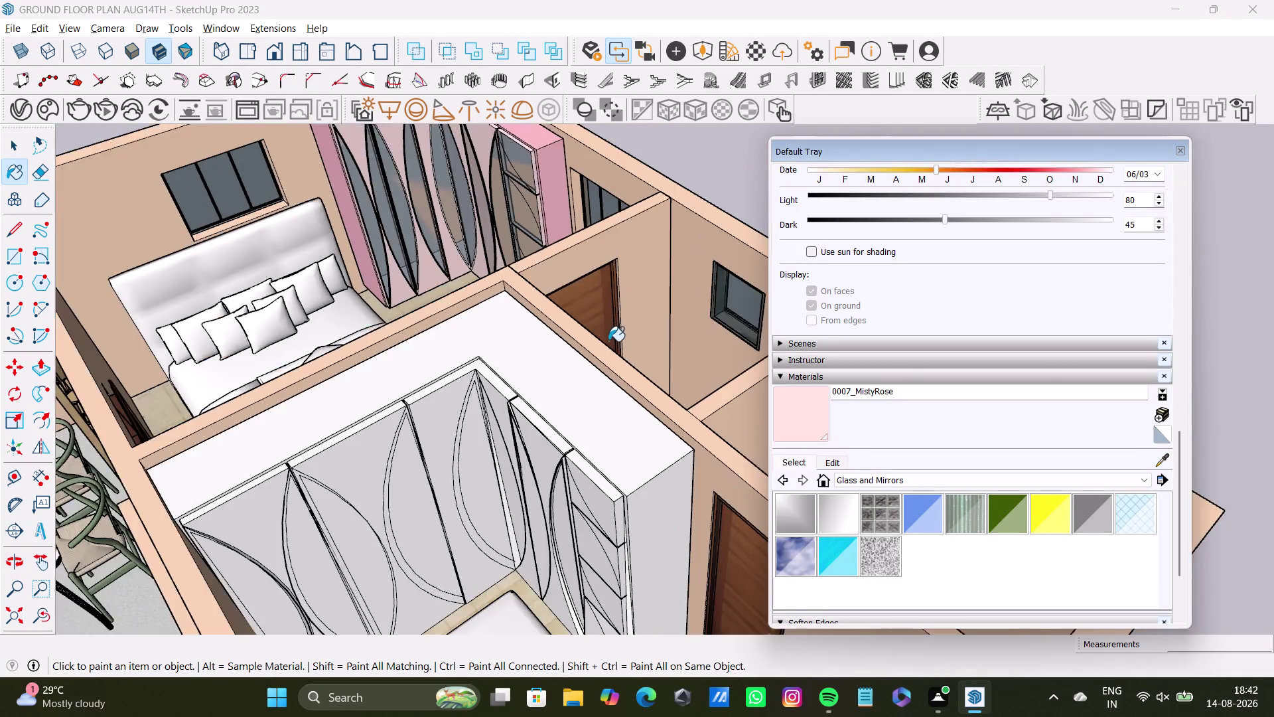
Select thirteen back faces behind the leaf panels, including the upper back strip.
scroll(down, 3)
middle_drag(607, 346, 465, 226)
scroll(up, 3)
middle_drag(422, 340, 562, 277)
scroll(up, 3)
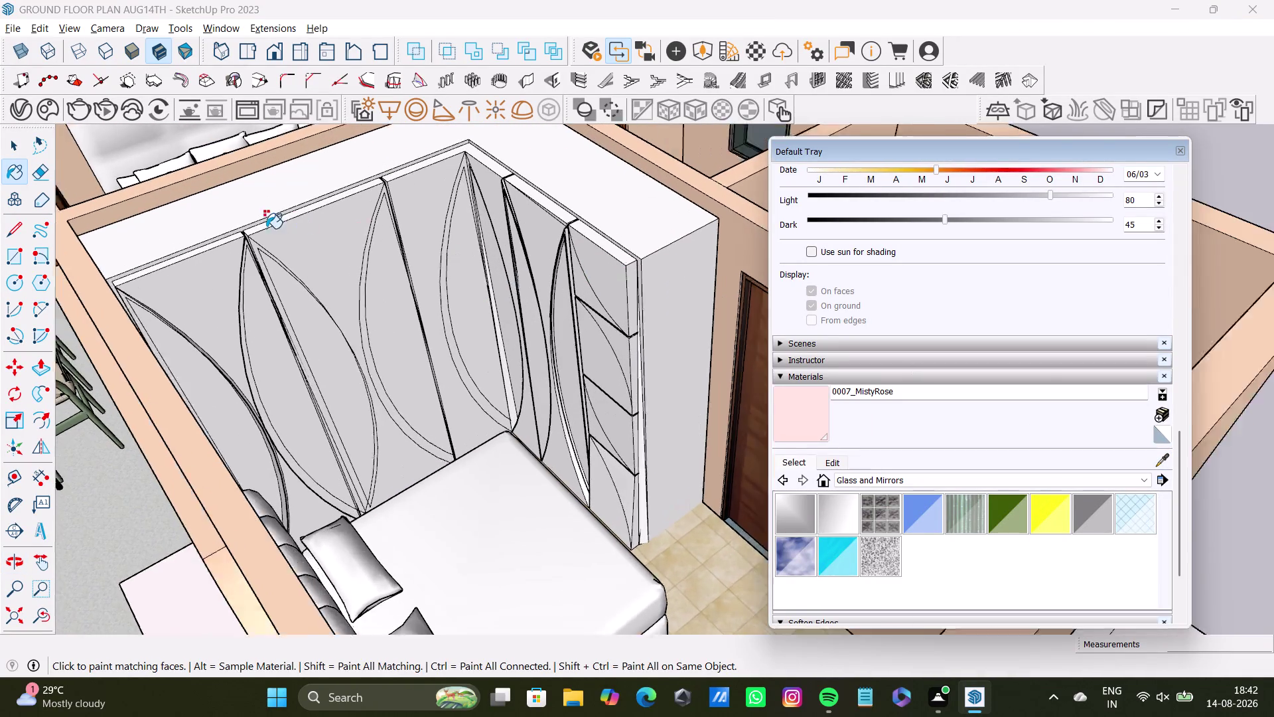
scroll(up, 3)
key(space)
click(199, 294)
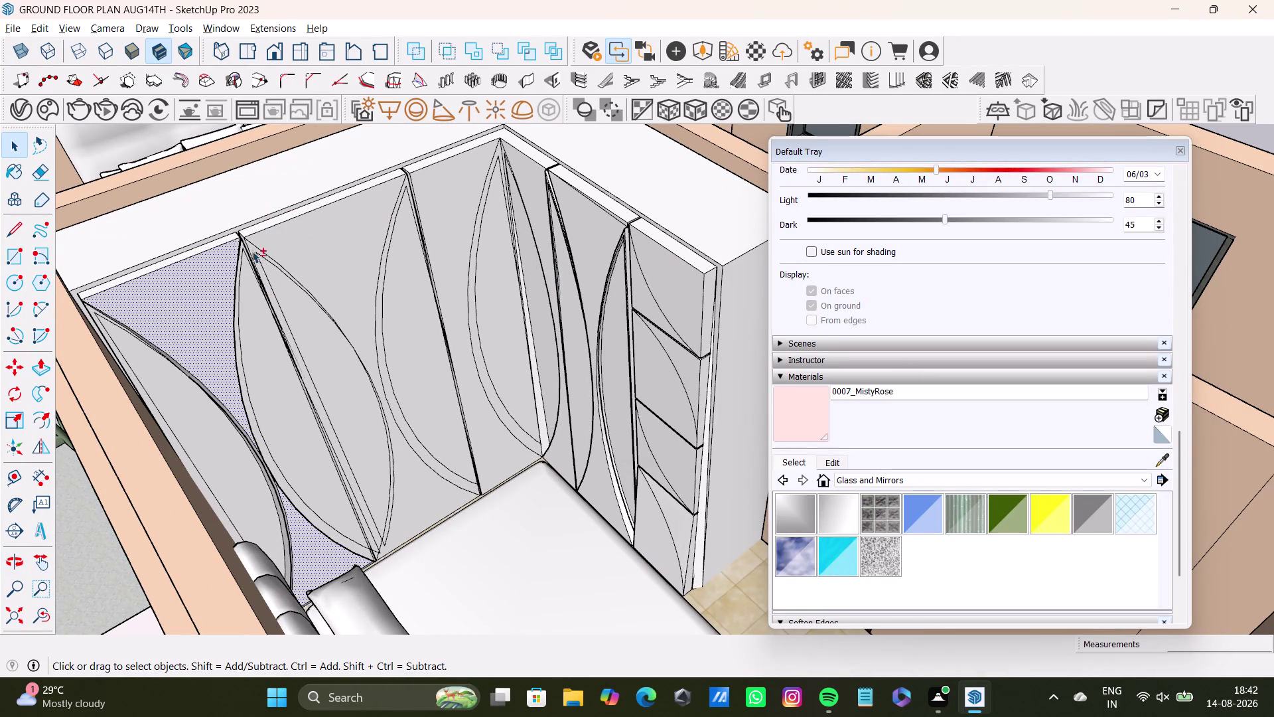
click(276, 243)
click(432, 185)
click(528, 176)
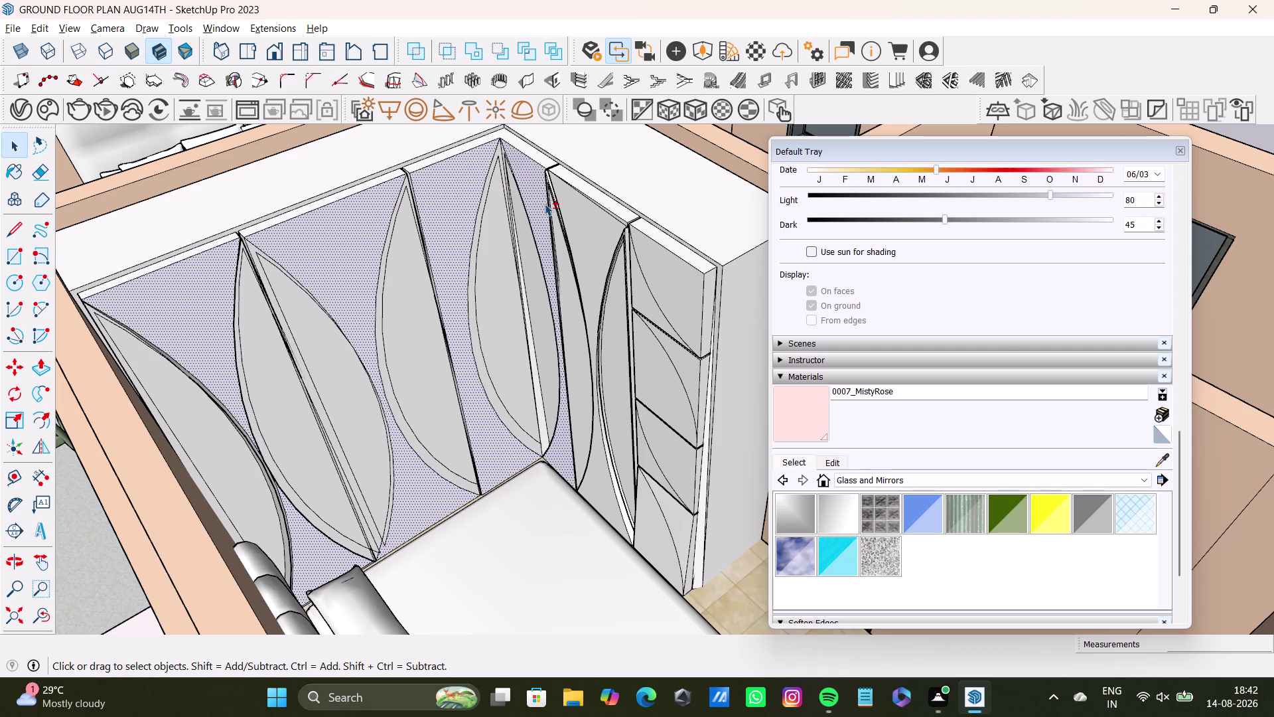
click(589, 200)
click(594, 216)
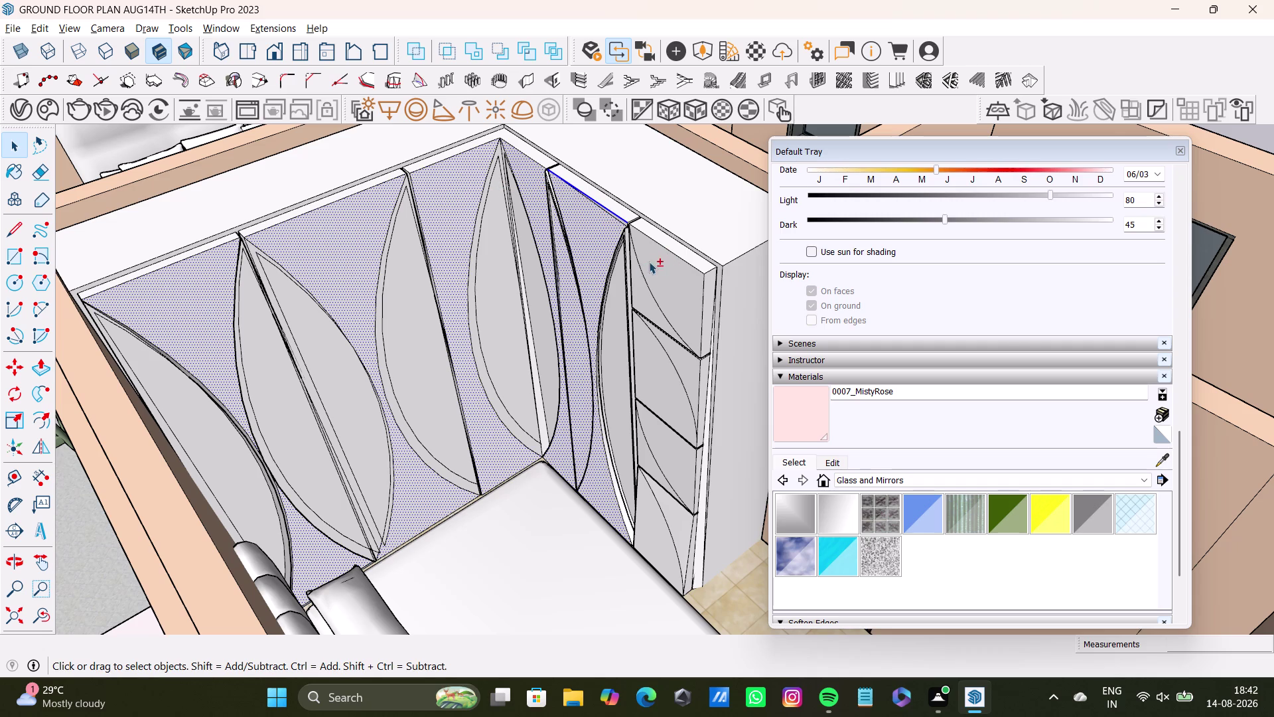
click(668, 268)
click(688, 280)
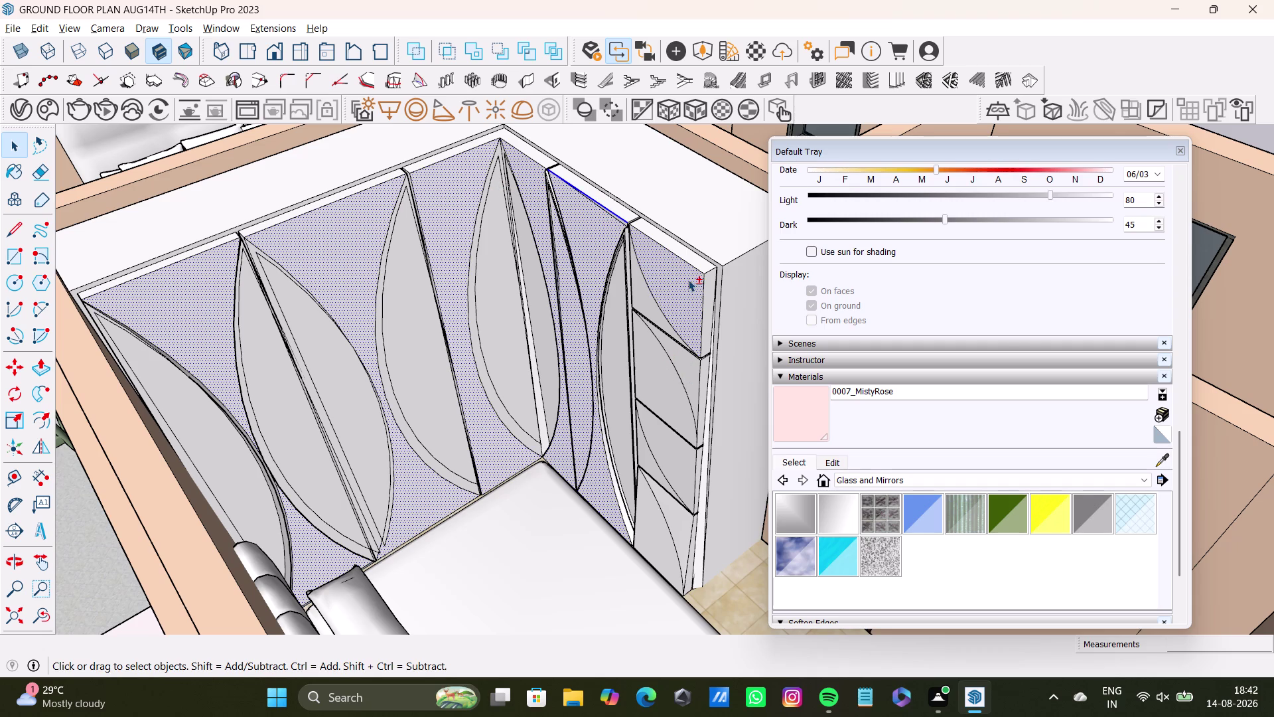
click(695, 259)
click(708, 288)
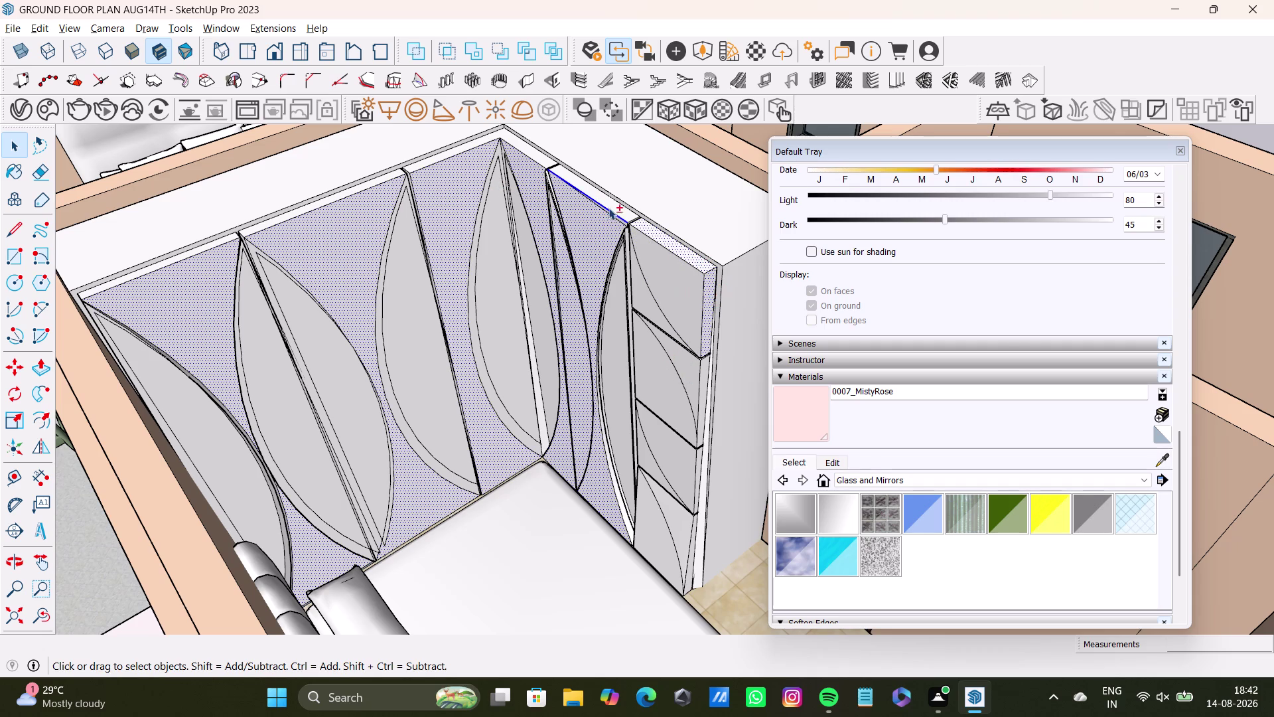
click(614, 204)
click(523, 144)
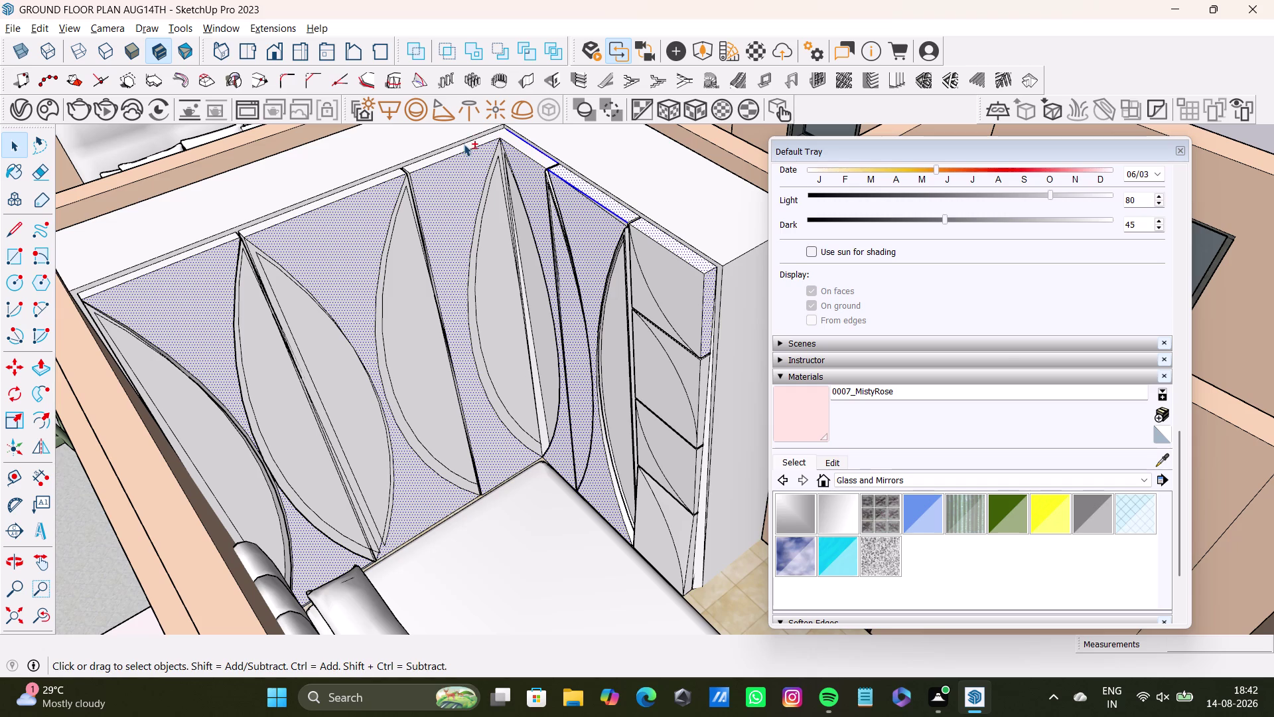
click(464, 144)
Add the remaining back faces and hidden faces by the drawers, then paint them MistyRose.
middle_drag(472, 196, 473, 267)
click(371, 226)
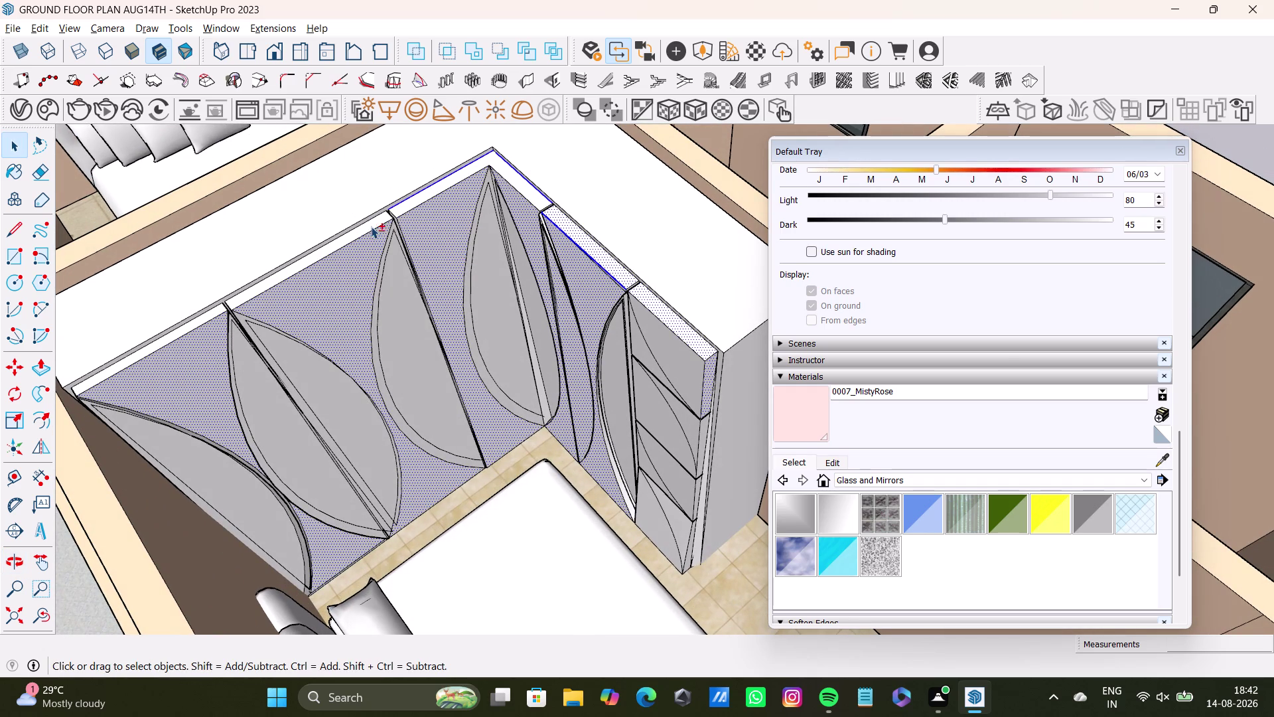
click(411, 200)
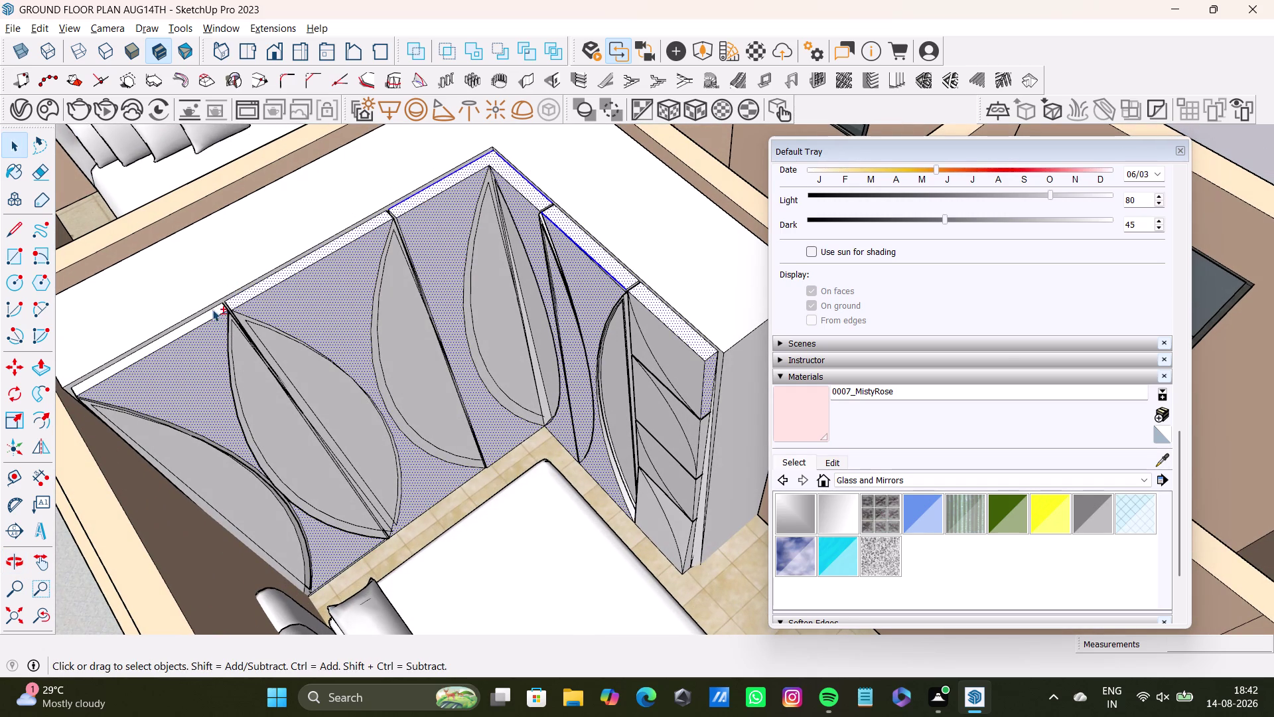
click(213, 309)
double_click(216, 313)
middle_drag(482, 375, 402, 287)
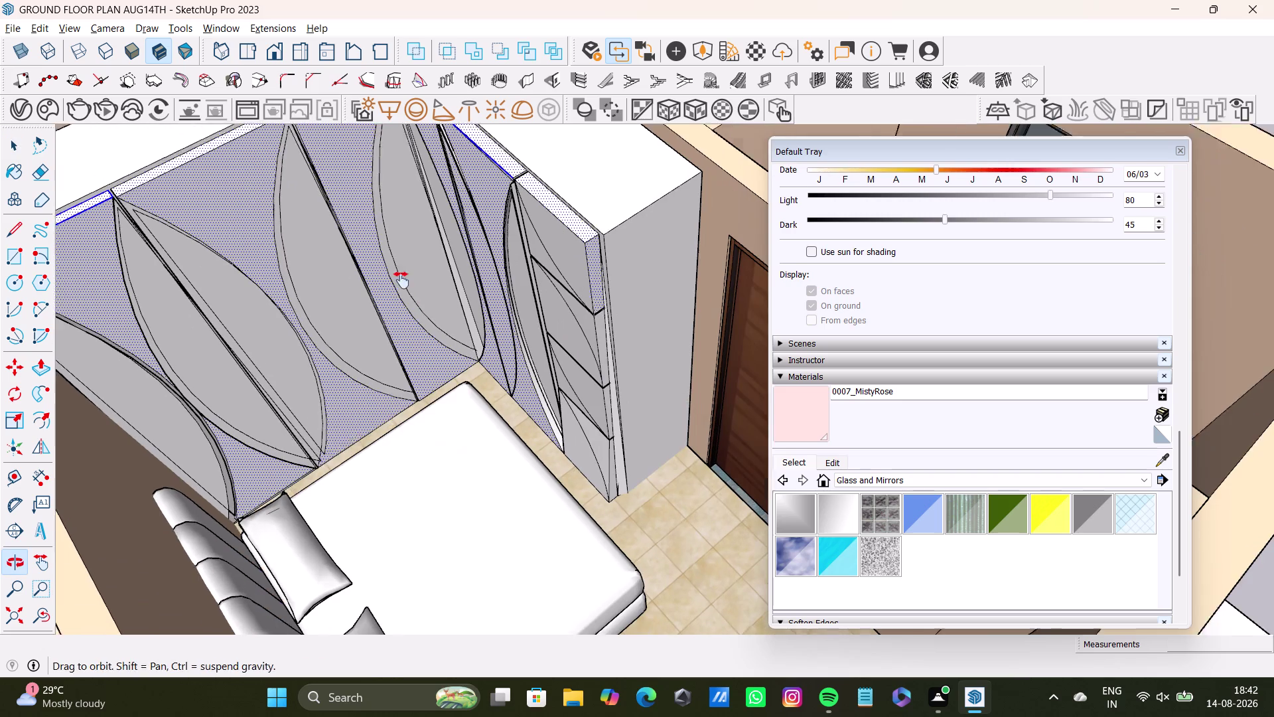
middle_drag(401, 286, 402, 271)
middle_drag(577, 389, 486, 345)
scroll(up, 3)
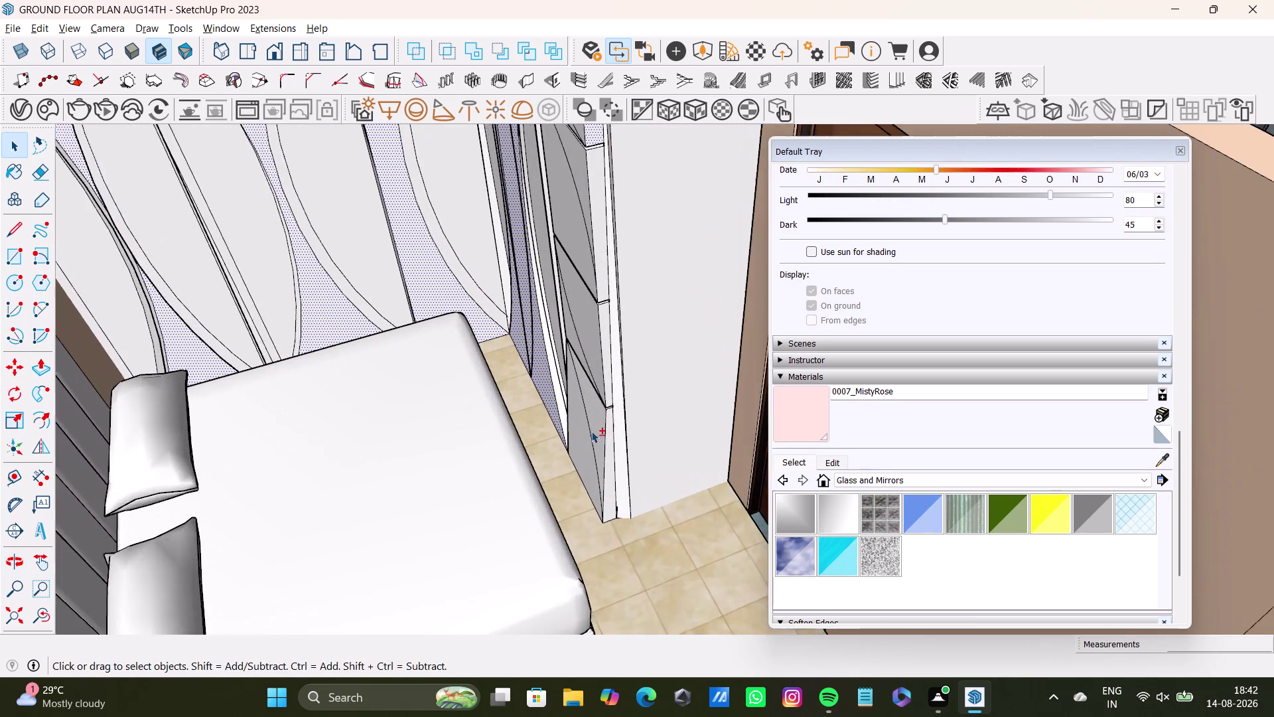
scroll(up, 3)
middle_drag(612, 454, 598, 394)
click(610, 414)
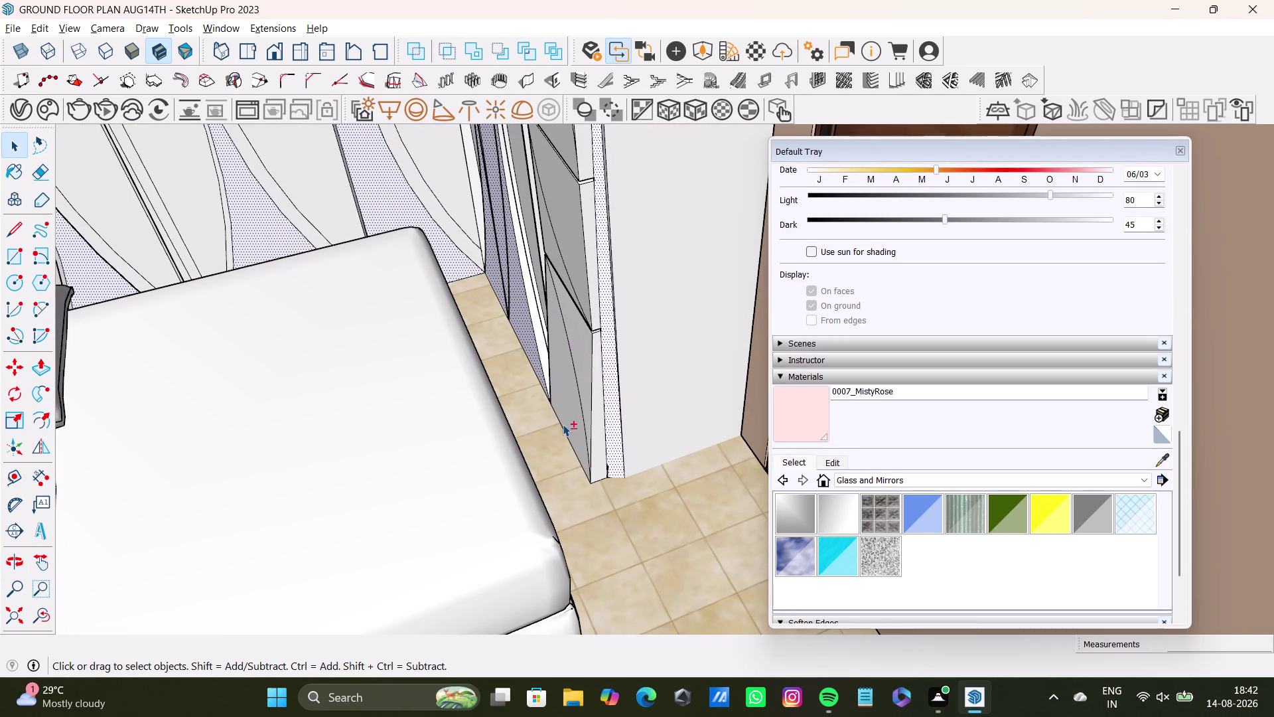
middle_drag(632, 402, 713, 459)
middle_drag(602, 453, 776, 519)
scroll(up, 3)
middle_drag(580, 402, 385, 421)
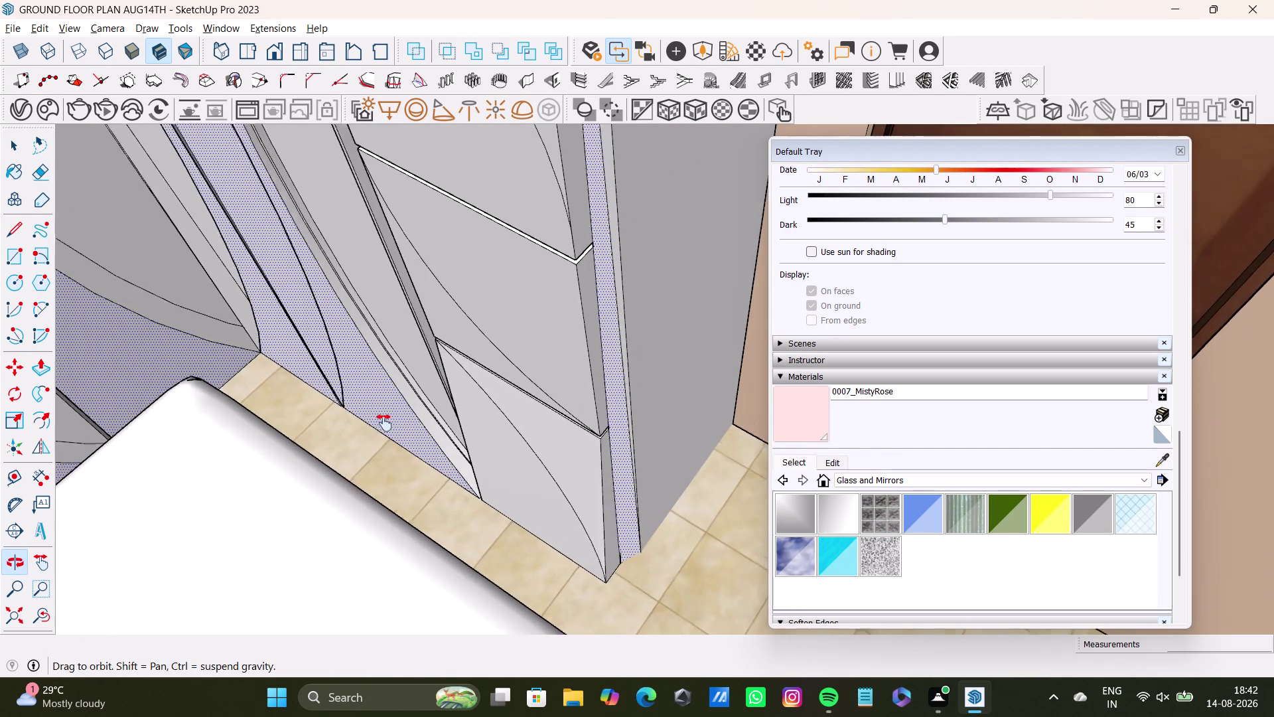
middle_drag(384, 421, 383, 425)
click(801, 424)
click(610, 357)
scroll(down, 3)
key(space)
click(536, 201)
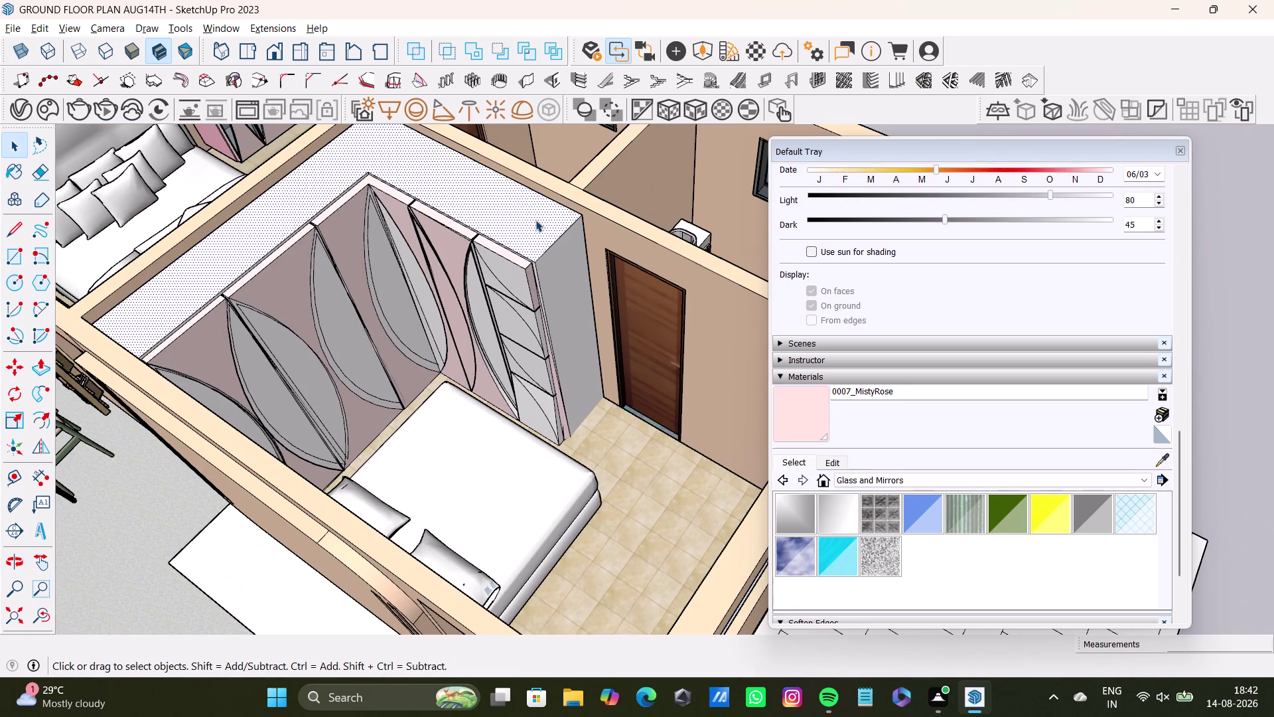
Load the 0006_Pink material and paint the wardrobe top and two outer faces pink.
middle_drag(478, 218, 547, 458)
click(1161, 457)
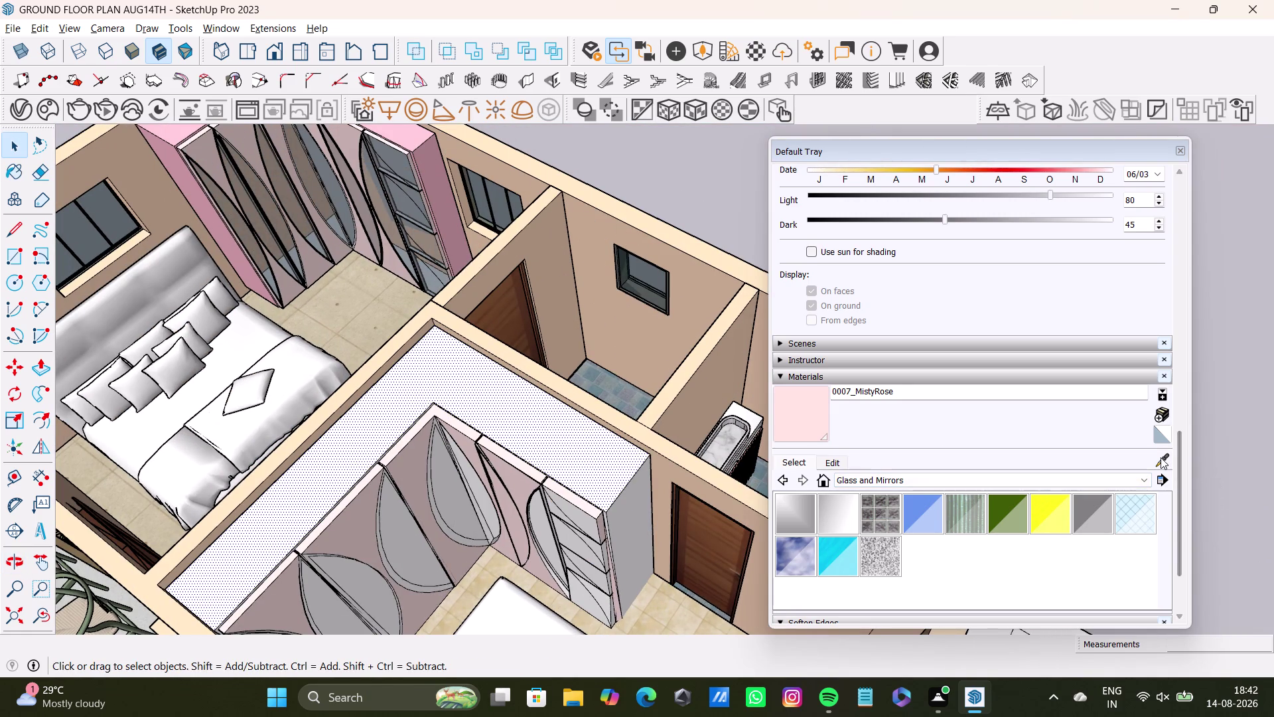
click(429, 168)
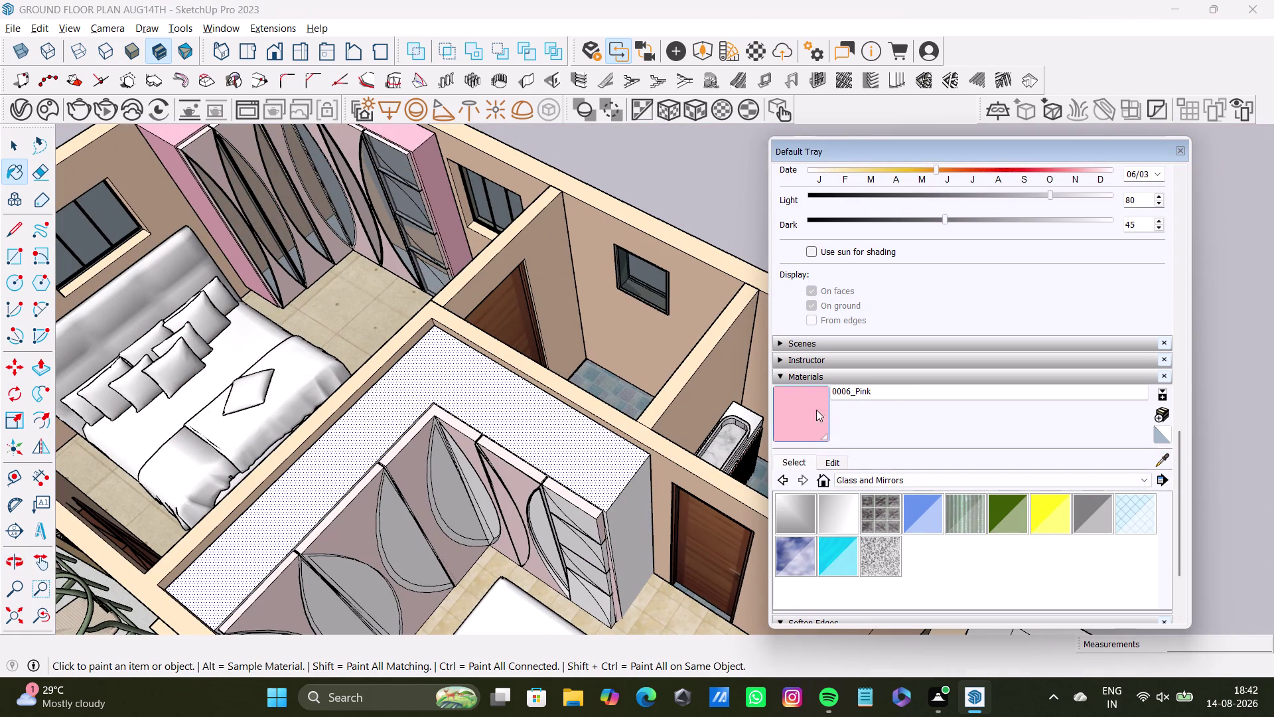
click(801, 408)
click(592, 457)
click(623, 515)
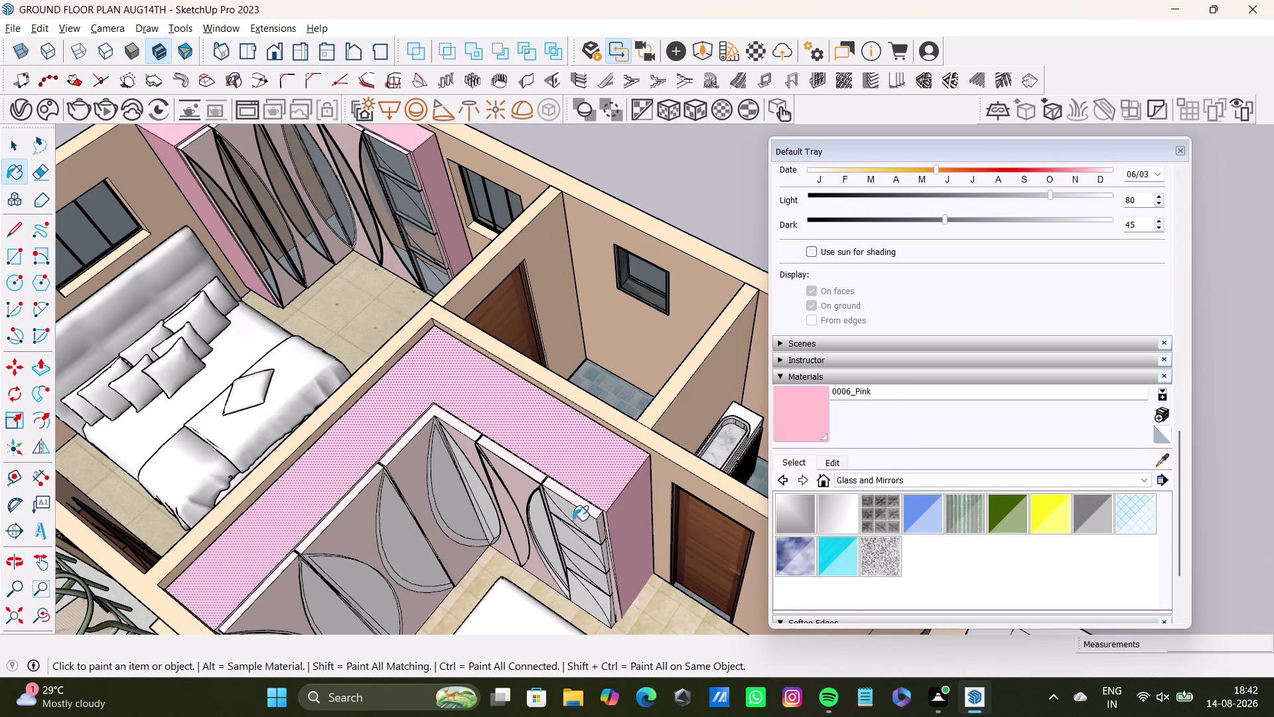
Paint the wardrobe's outer end face pink, then resample MistyRose and return to selecting.
scroll(up, 3)
middle_drag(532, 461, 532, 289)
middle_drag(624, 386, 500, 276)
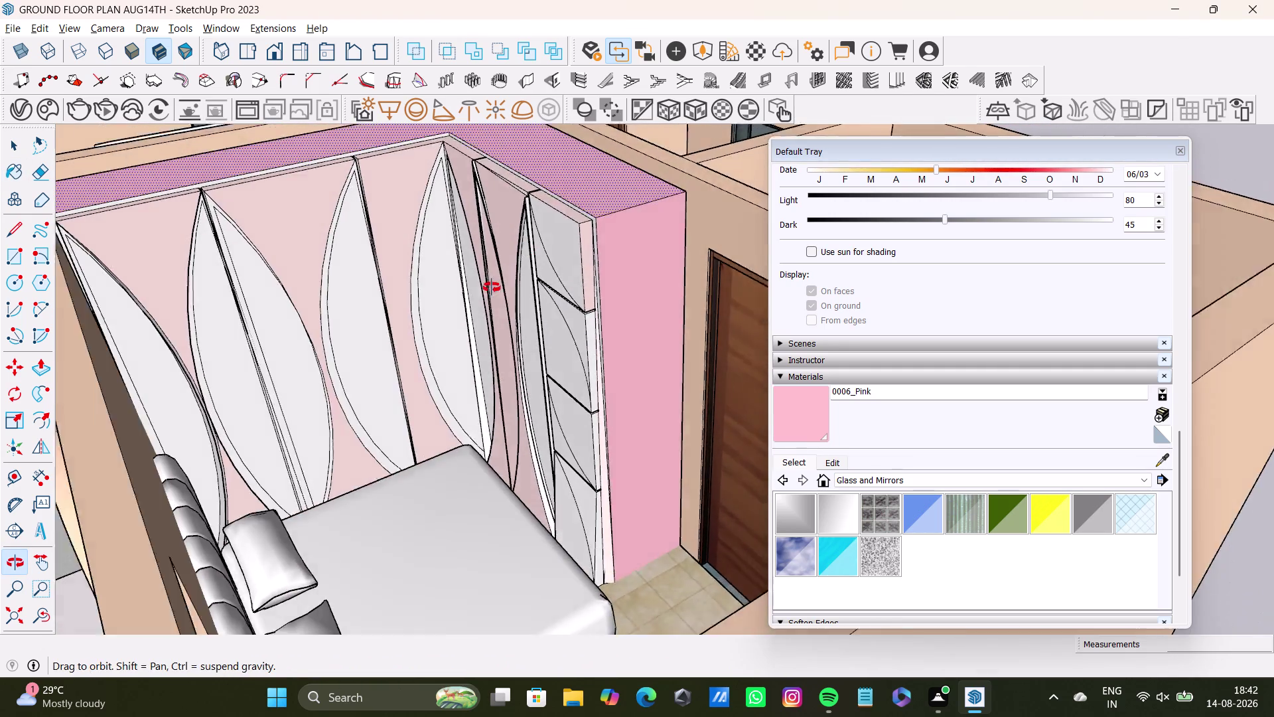
middle_drag(500, 276, 490, 289)
scroll(up, 3)
middle_drag(585, 359, 514, 317)
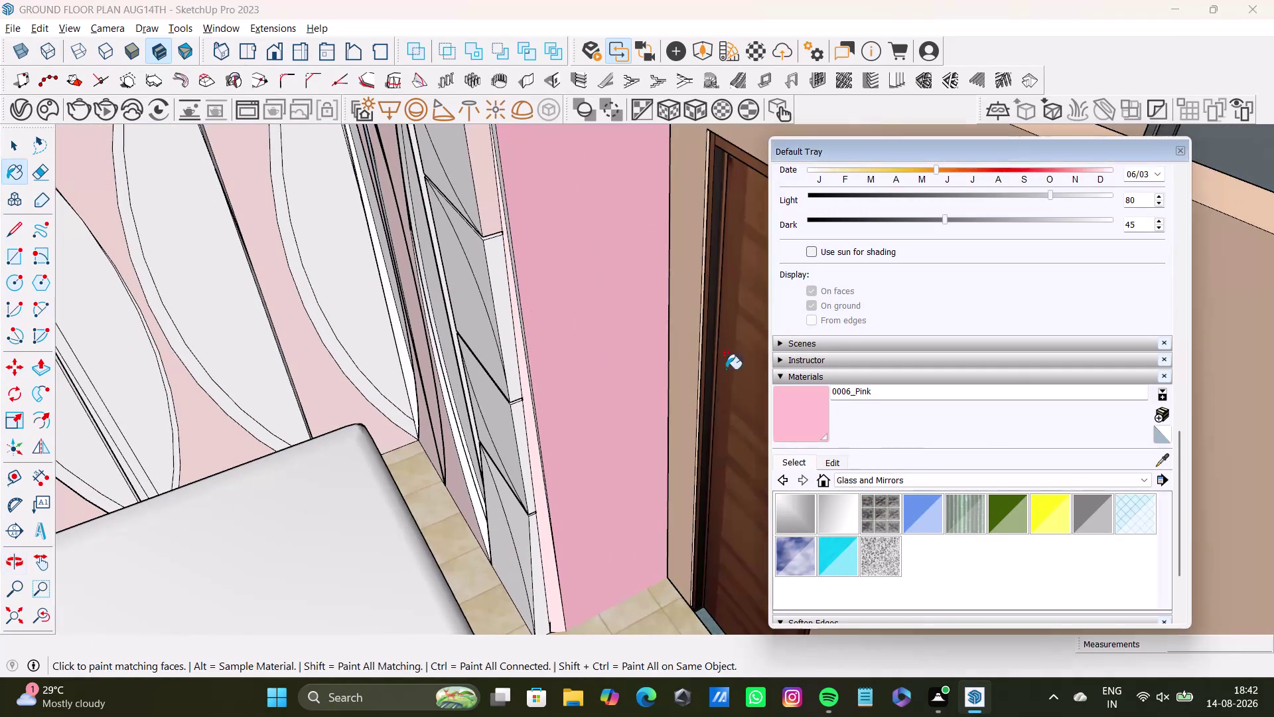
click(1164, 460)
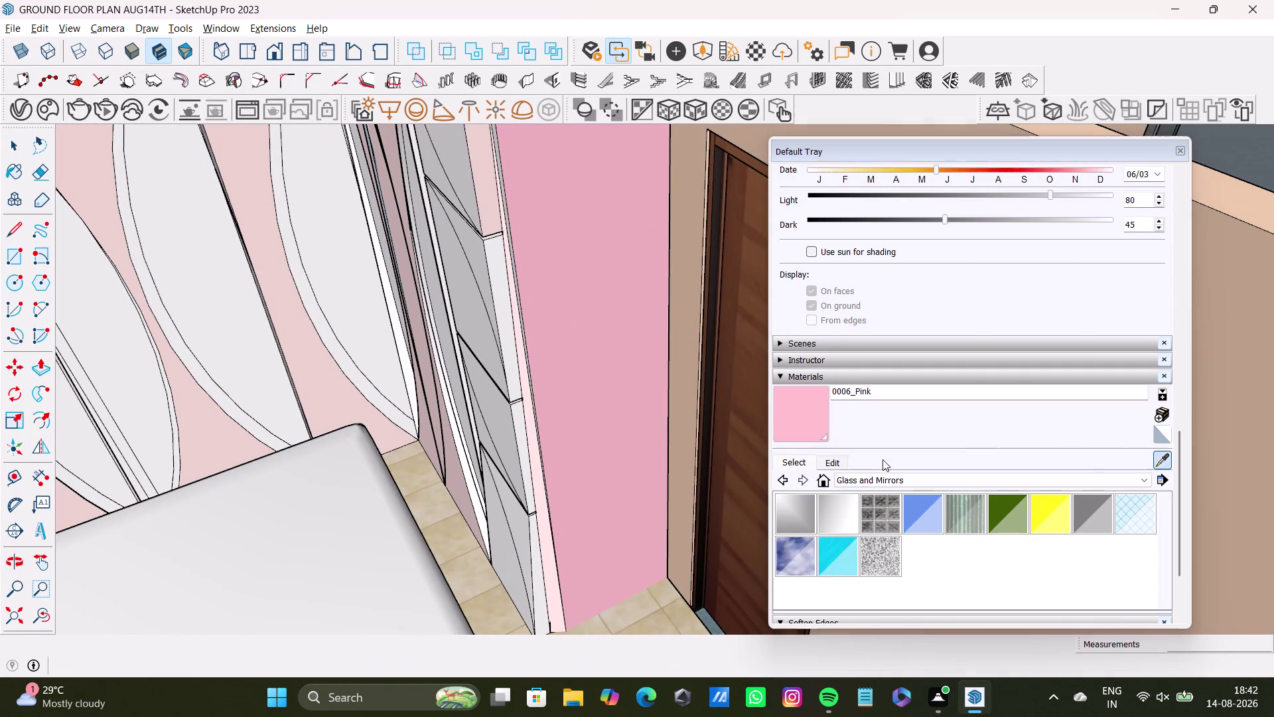
click(543, 502)
key(space)
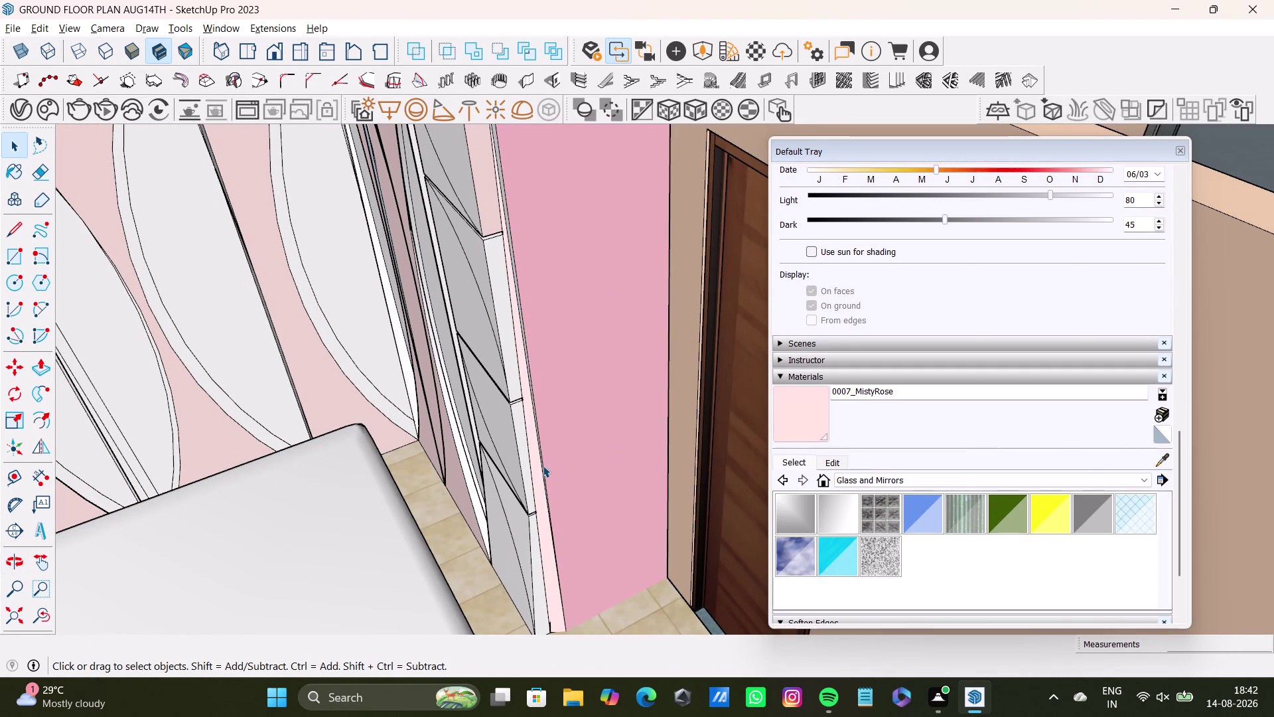
middle_drag(626, 509, 647, 533)
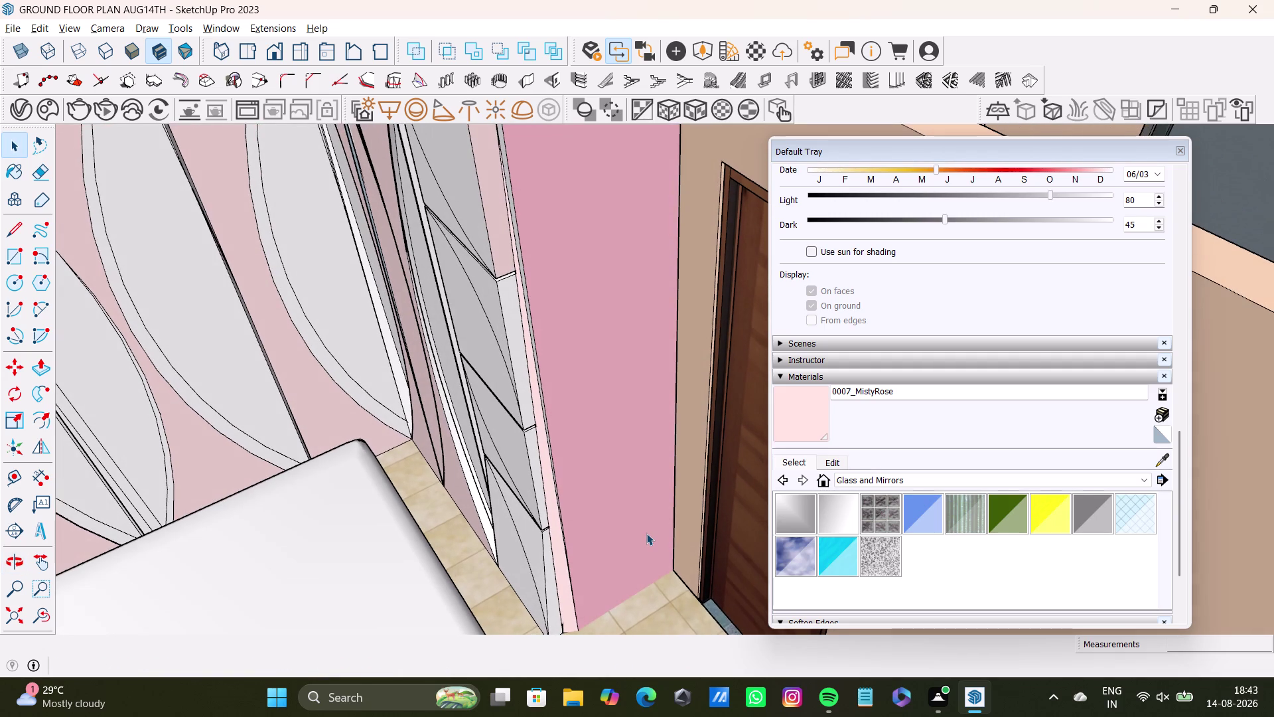